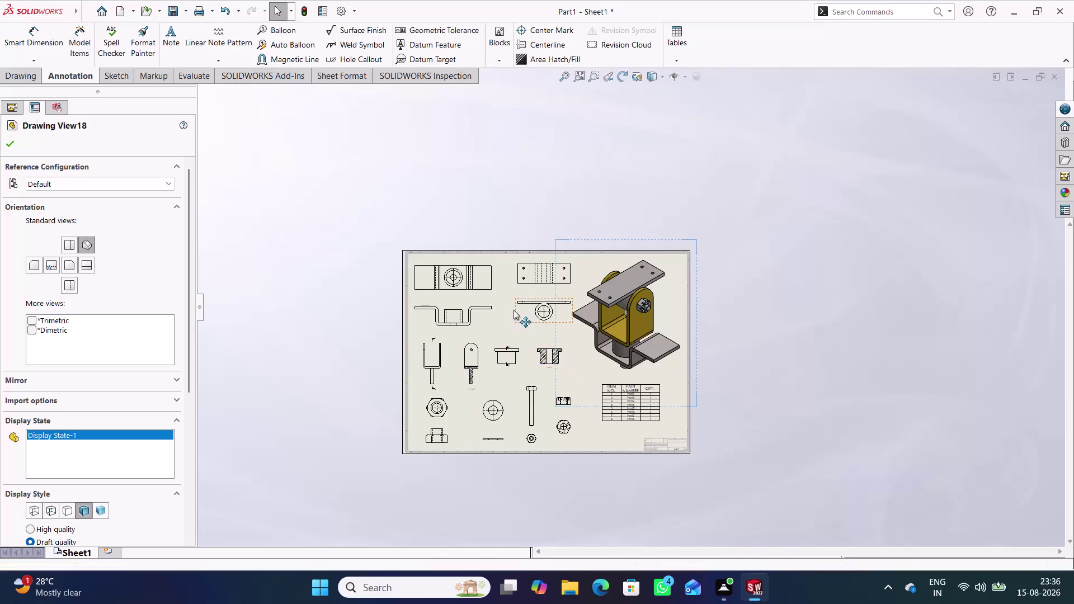
Close the Drawing View18 properties for the isometric view.
scroll(down, 3)
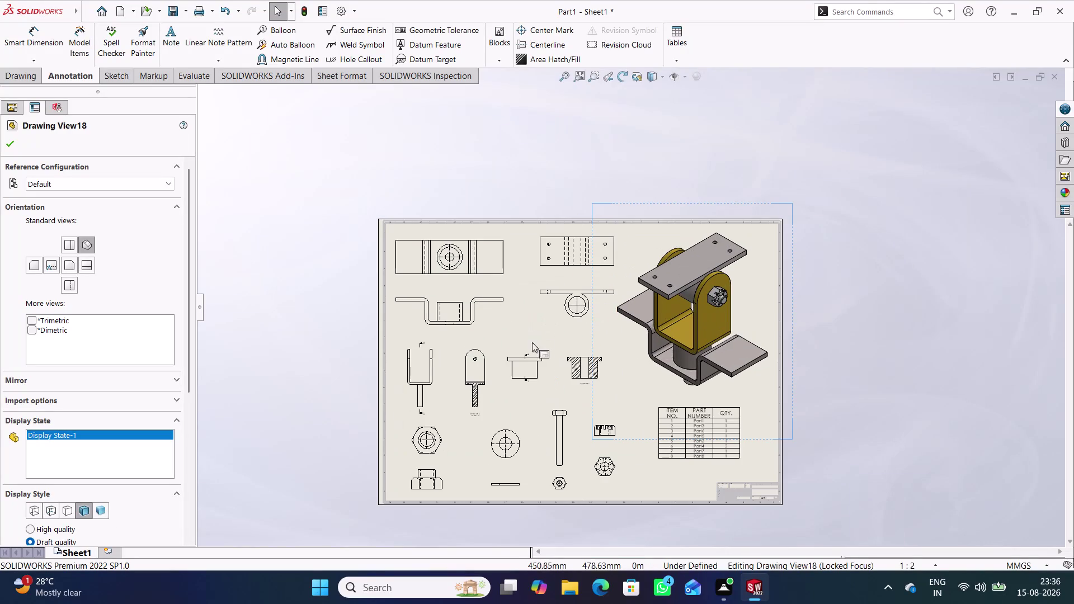
click(527, 328)
scroll(down, 3)
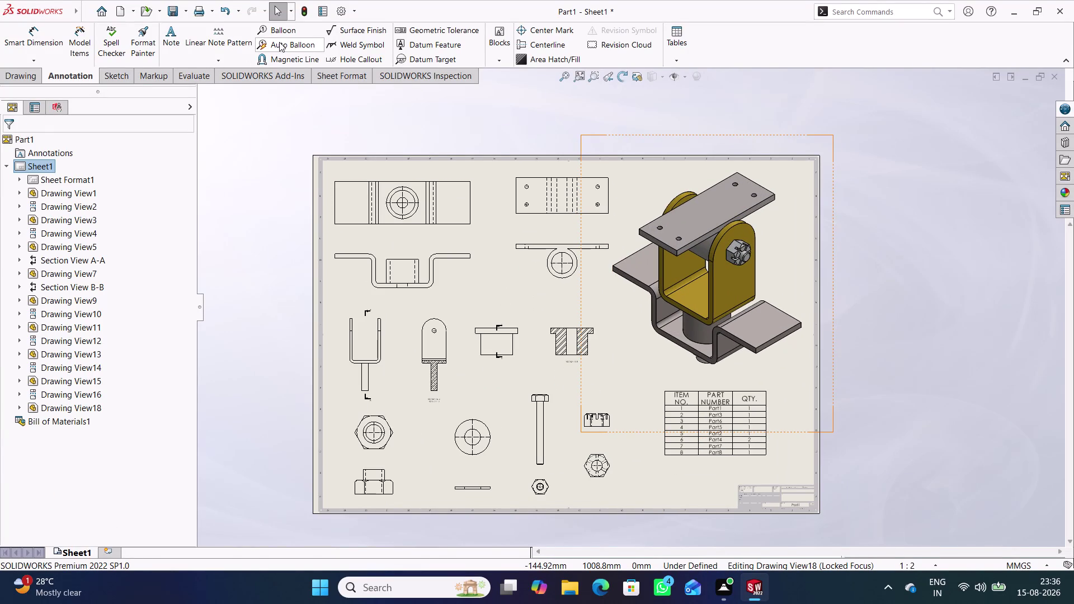
Run Auto Balloon to preview balloons and leaders on every drawing view.
click(294, 43)
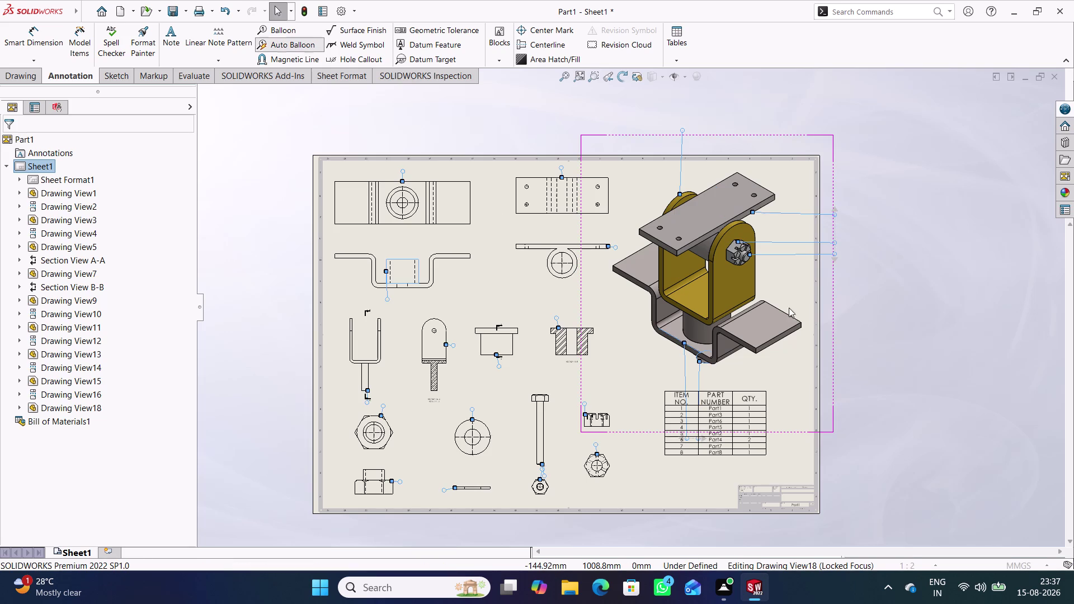
scroll(down, 3)
scroll(down, 3)
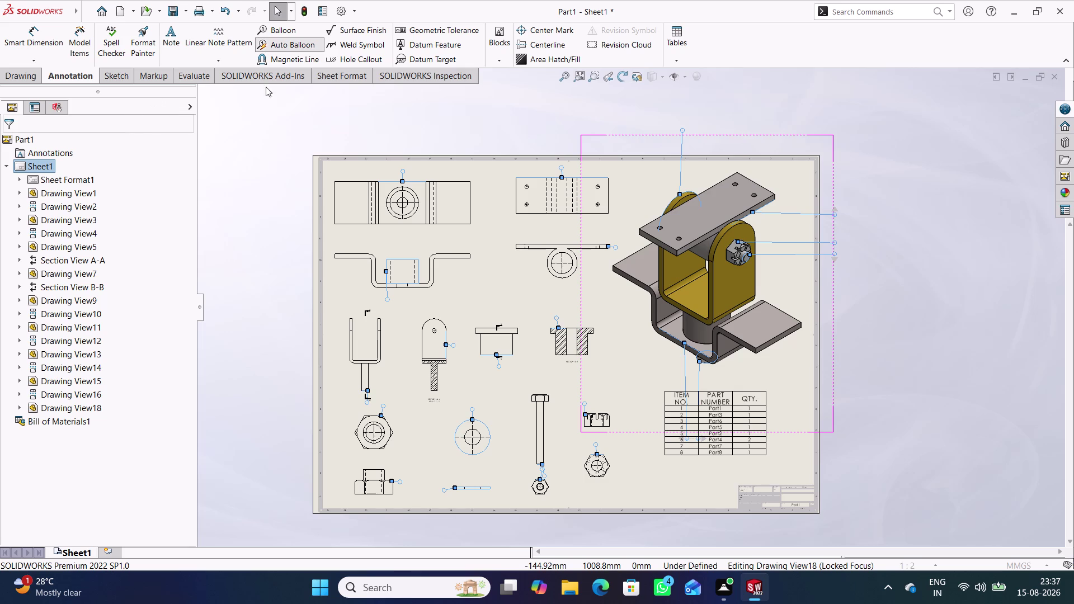
click(550, 109)
click(291, 40)
click(244, 157)
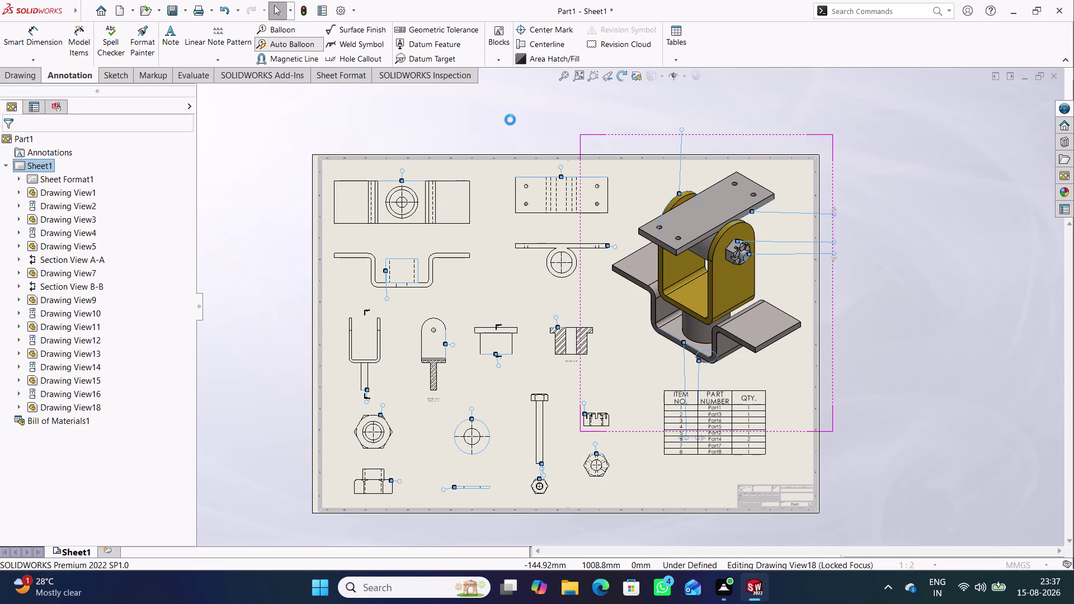
click(464, 133)
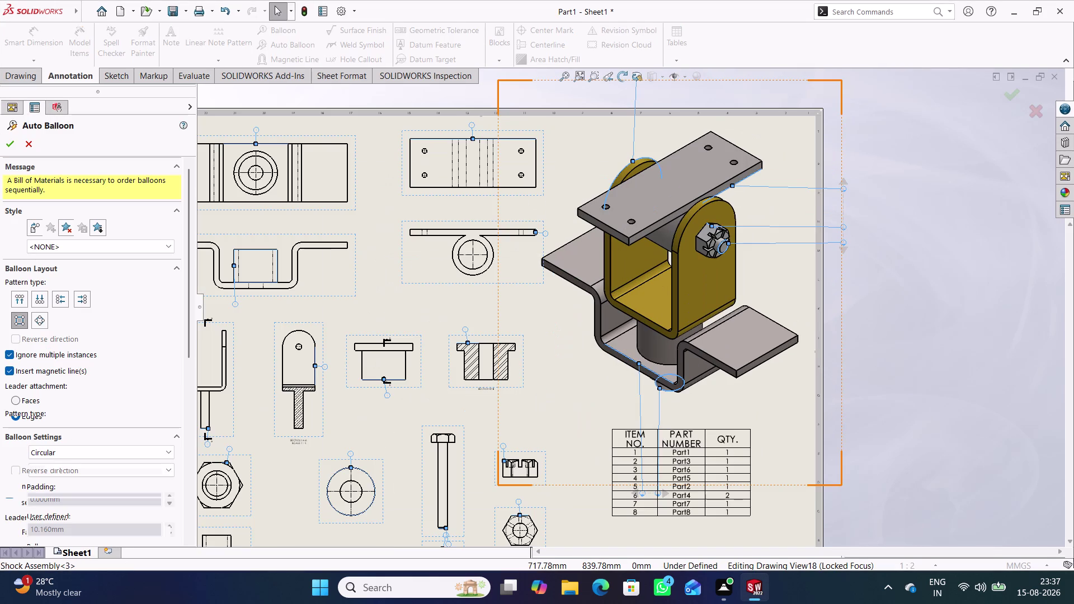
Expand the Auto Balloon Item Numbers options, with start 1 and increment 1.
scroll(up, 3)
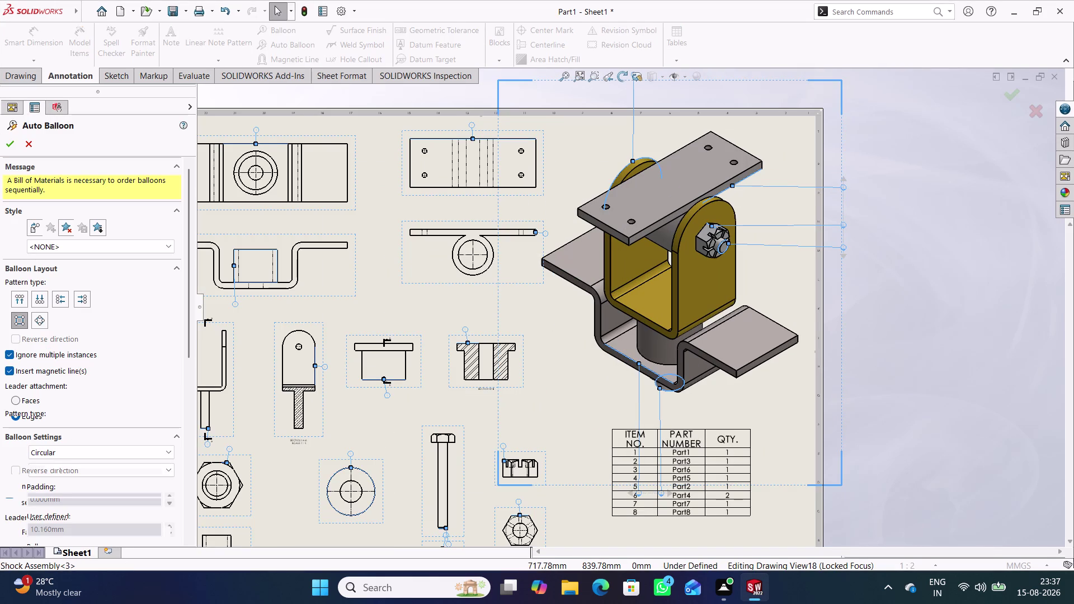
middle_drag(389, 278, 461, 294)
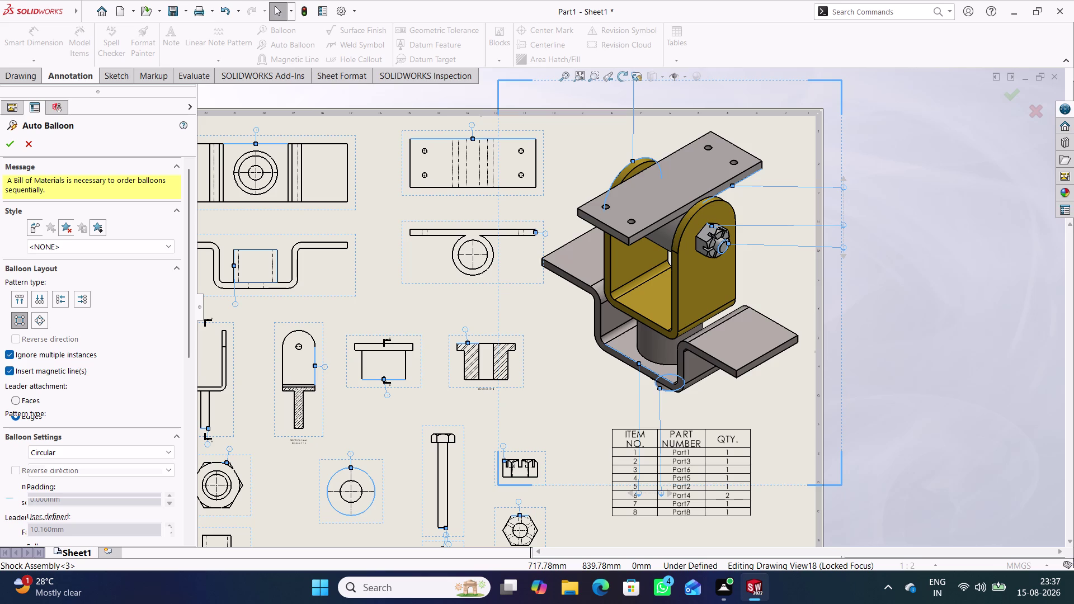
middle_drag(381, 304, 493, 308)
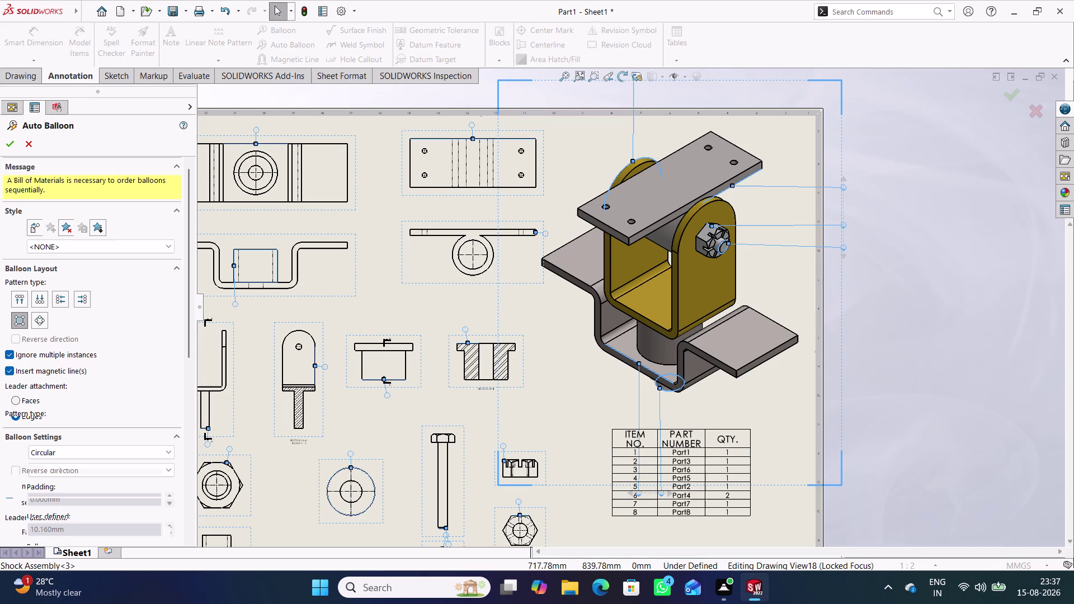
drag(440, 311, 488, 315)
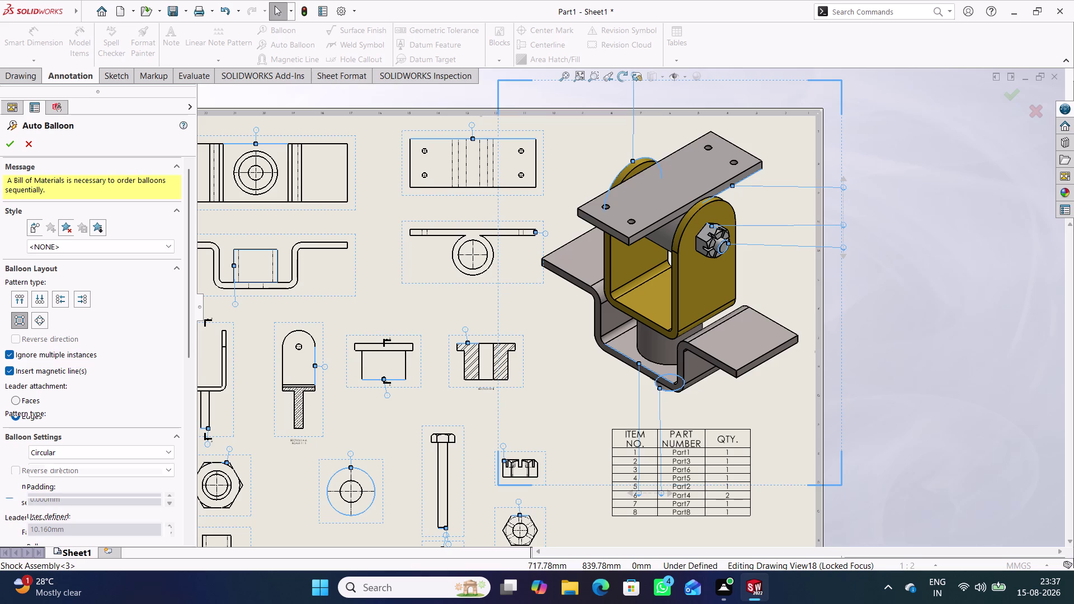
click(27, 142)
double_click(26, 141)
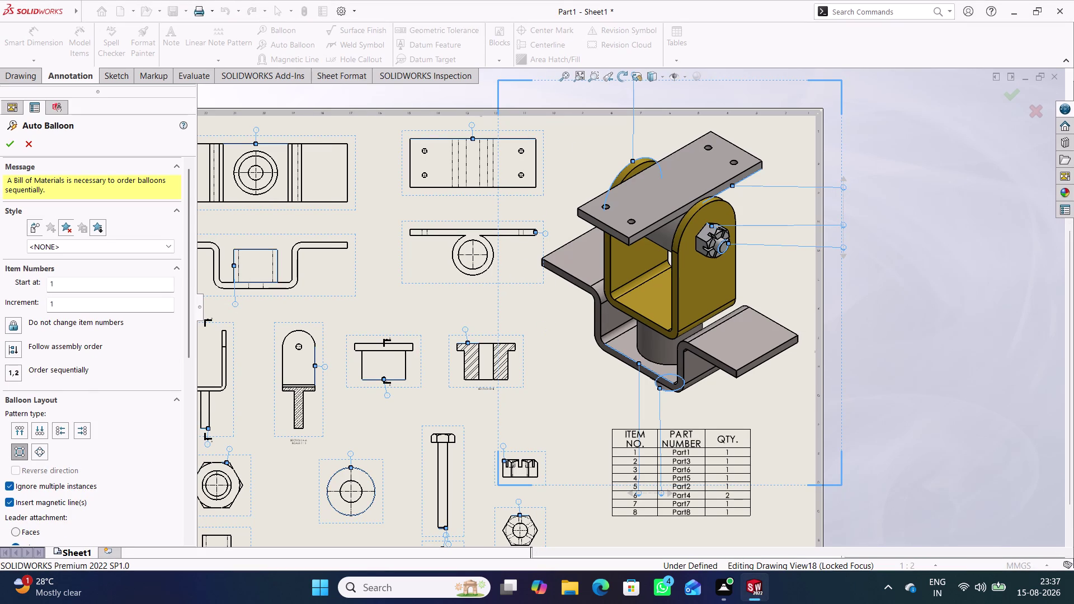
Pan across the sheet, including the left-hand views, to check balloon placement.
middle_drag(549, 334, 600, 328)
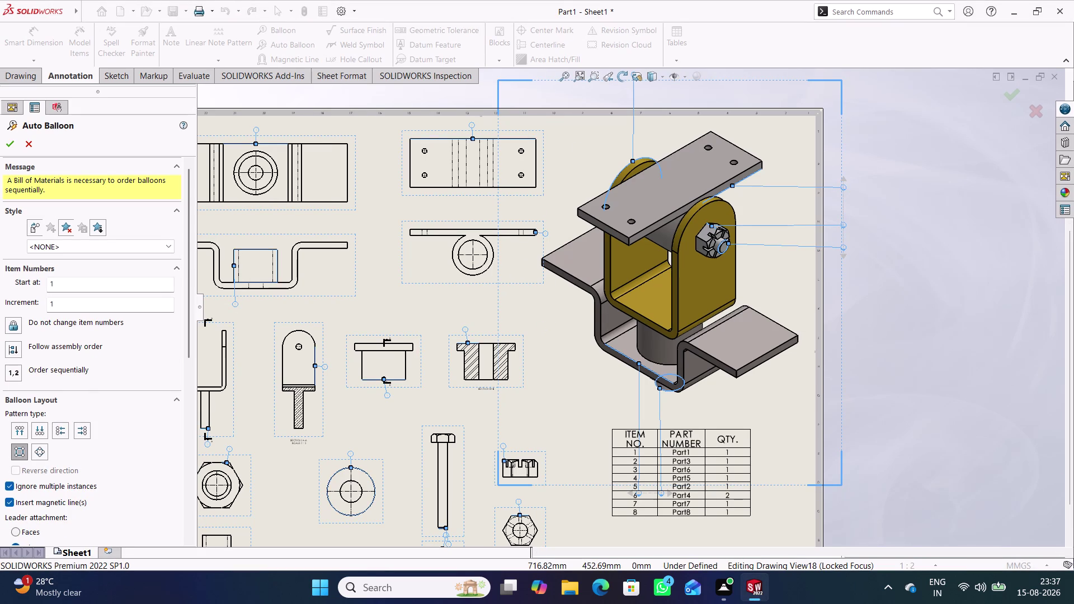
middle_drag(599, 328, 610, 329)
drag(552, 376, 634, 385)
middle_drag(619, 376, 686, 368)
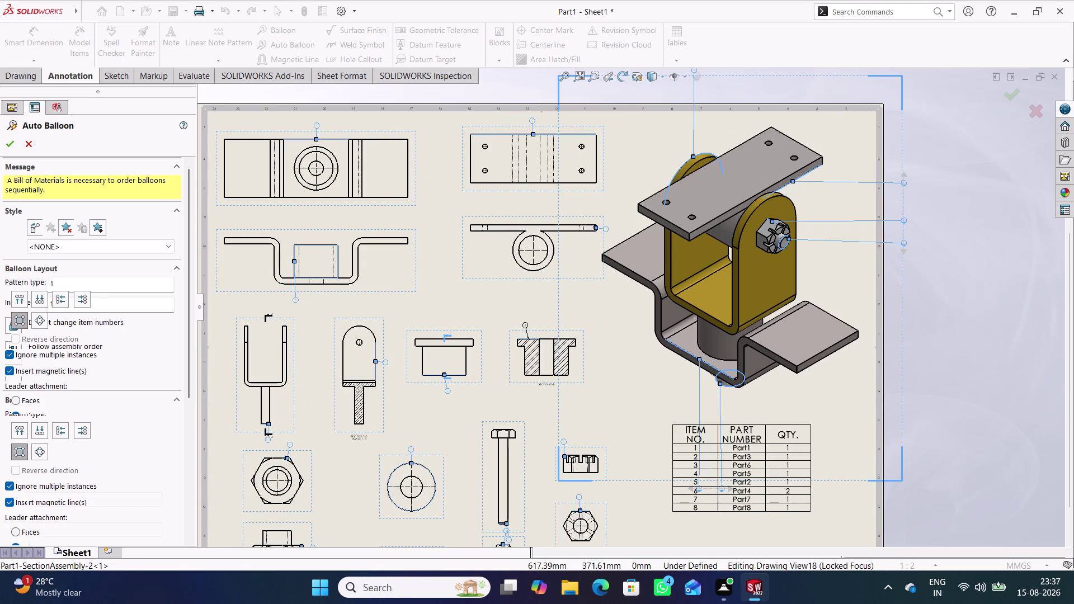
middle_drag(686, 368, 704, 368)
middle_drag(617, 323, 676, 359)
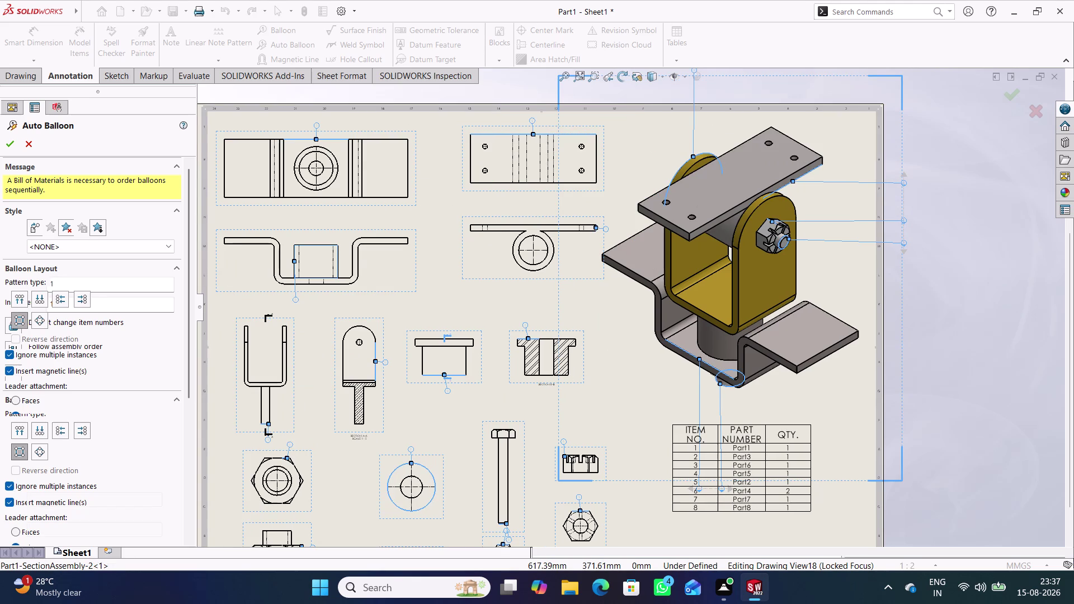
click(26, 142)
click(1039, 111)
middle_drag(740, 119, 758, 121)
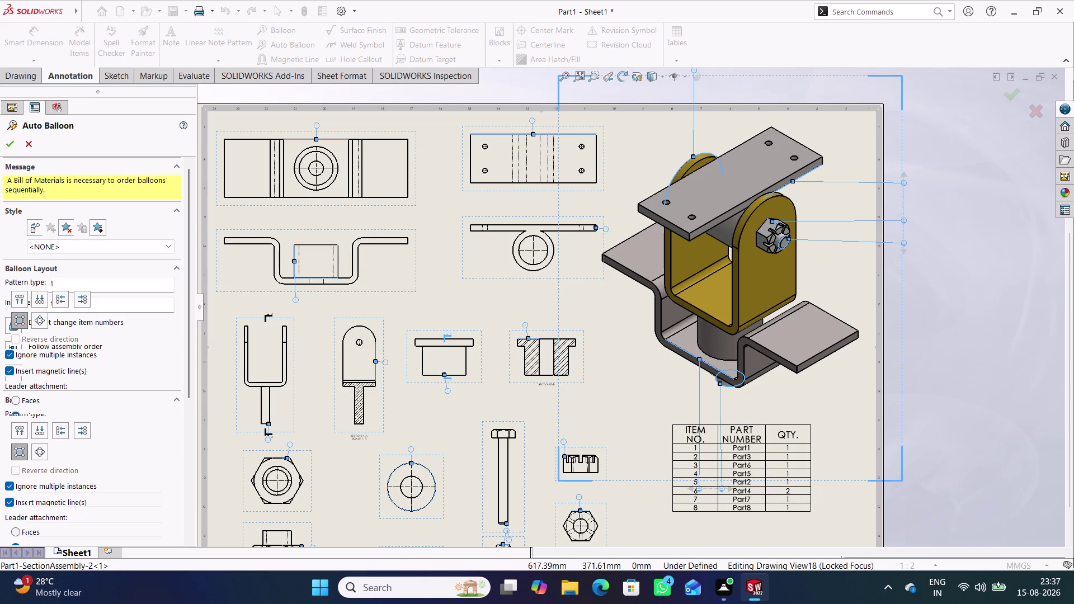
middle_drag(758, 121, 878, 137)
Bring the whole sheet back, close Drawing View18 properties, and start Model Items.
middle_drag(831, 283, 886, 255)
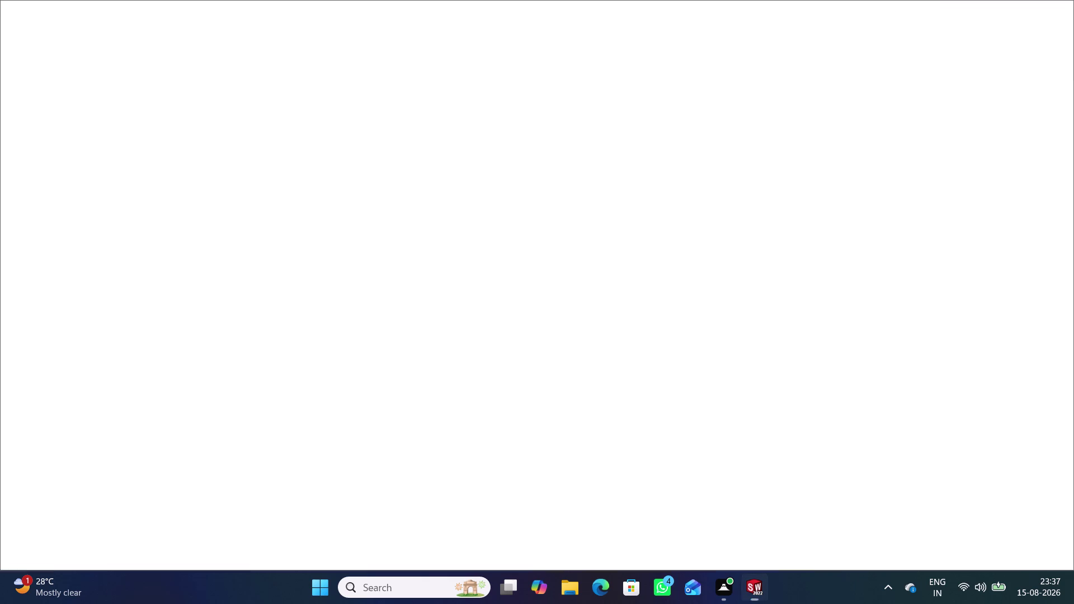
middle_drag(887, 255, 910, 255)
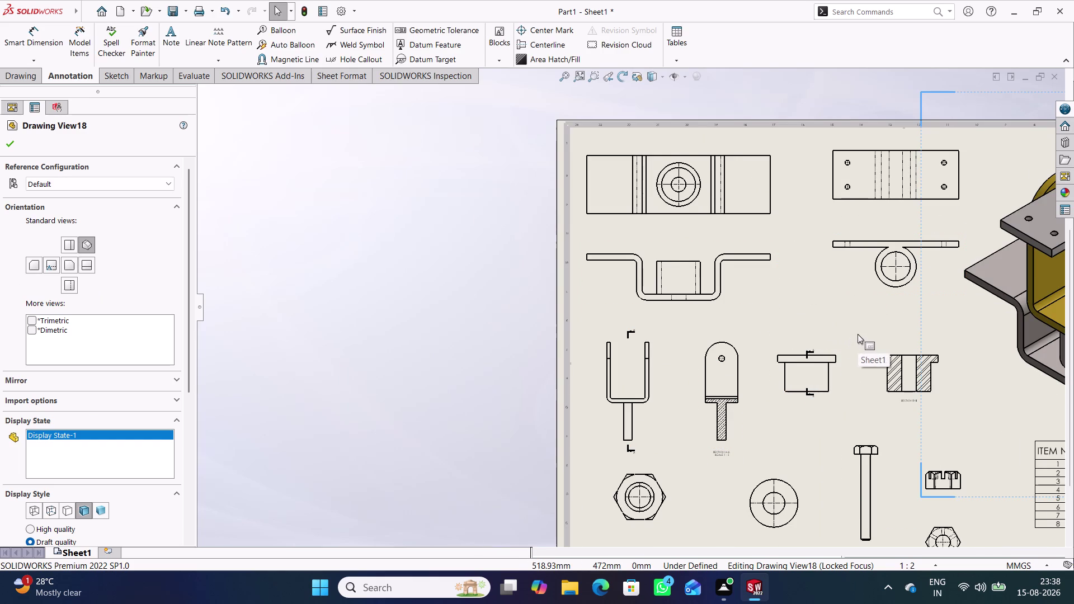
middle_drag(858, 334, 556, 278)
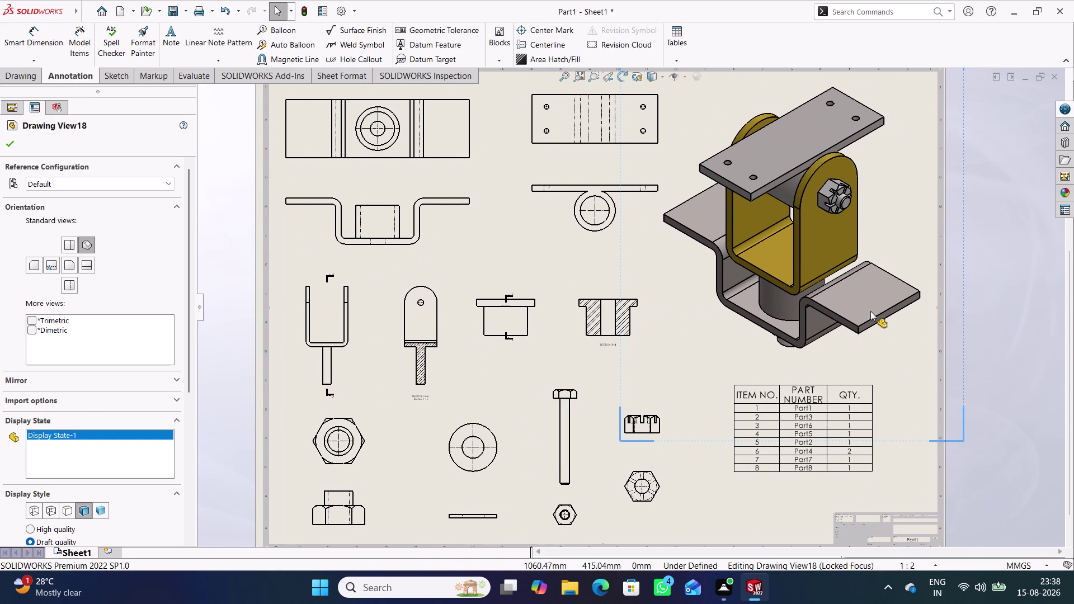
click(8, 140)
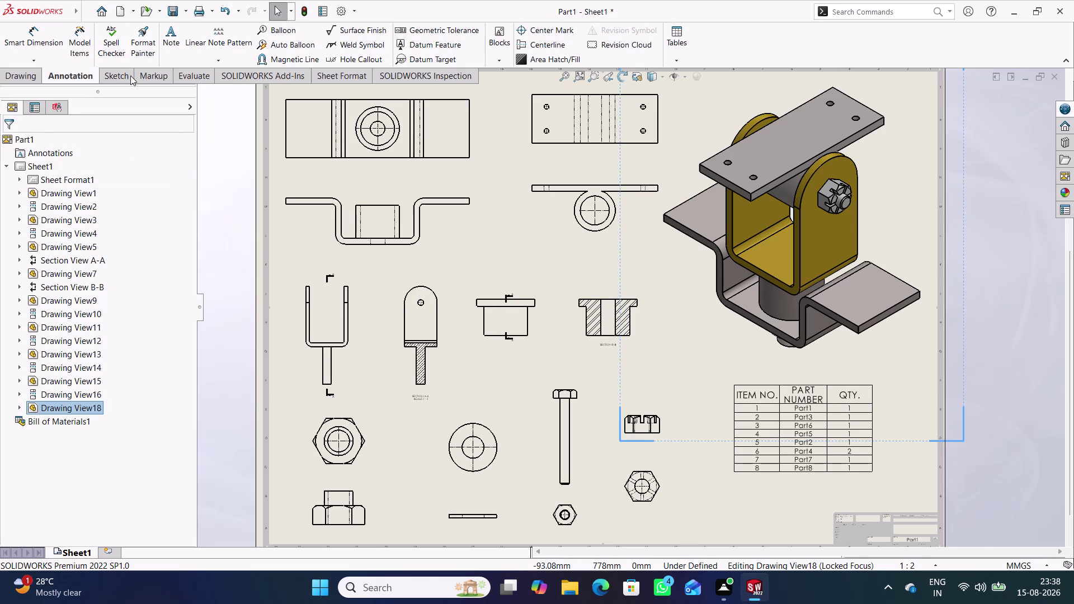
click(78, 48)
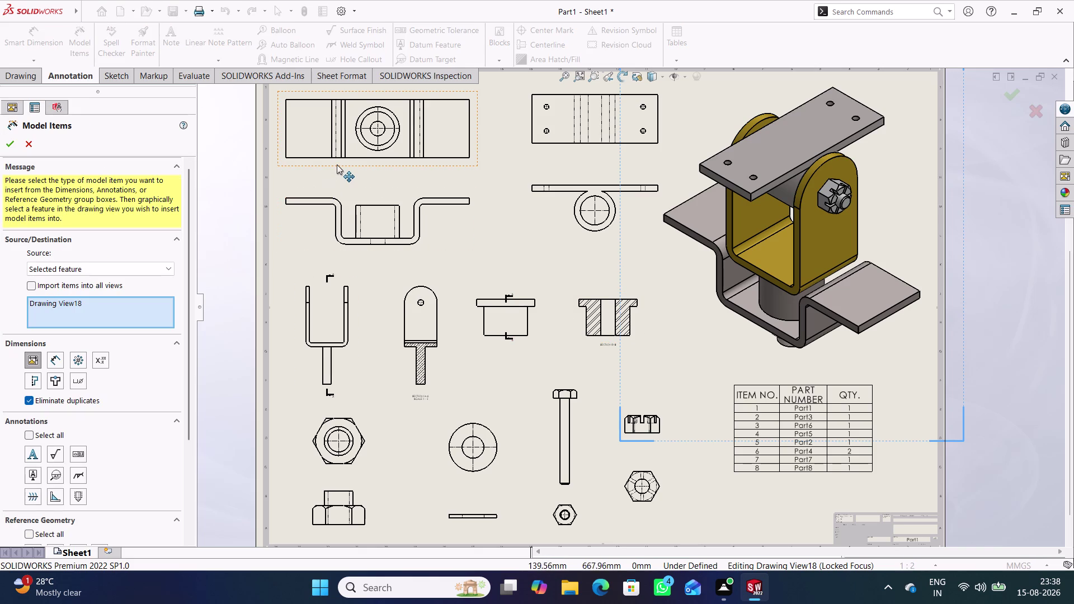
Import model dimensions into the top-left, bent bracket, U-bracket, pin and pin section views.
click(337, 165)
double_click(324, 156)
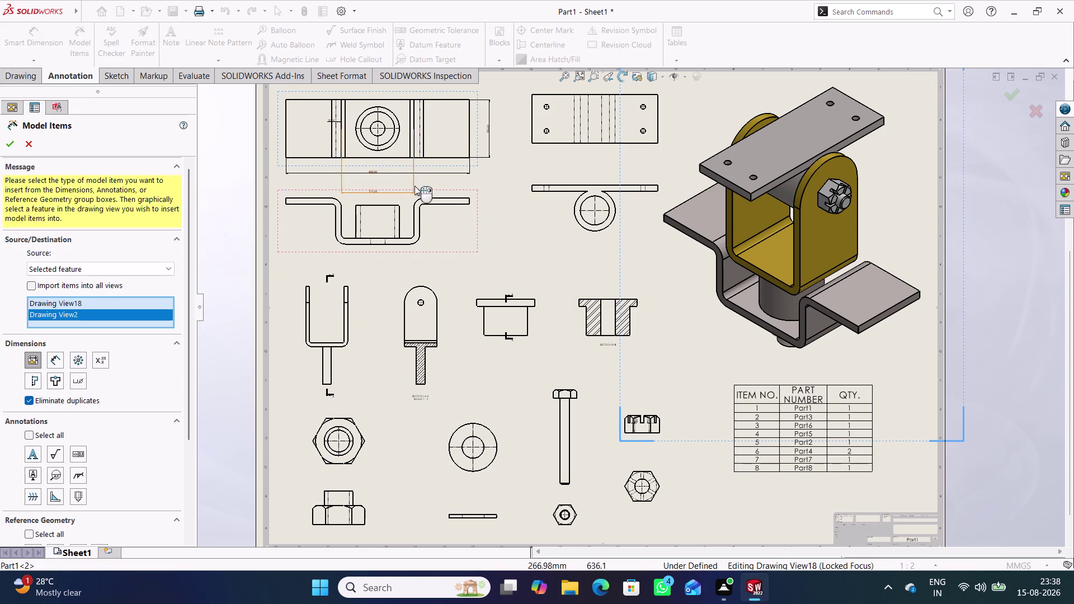
double_click(405, 243)
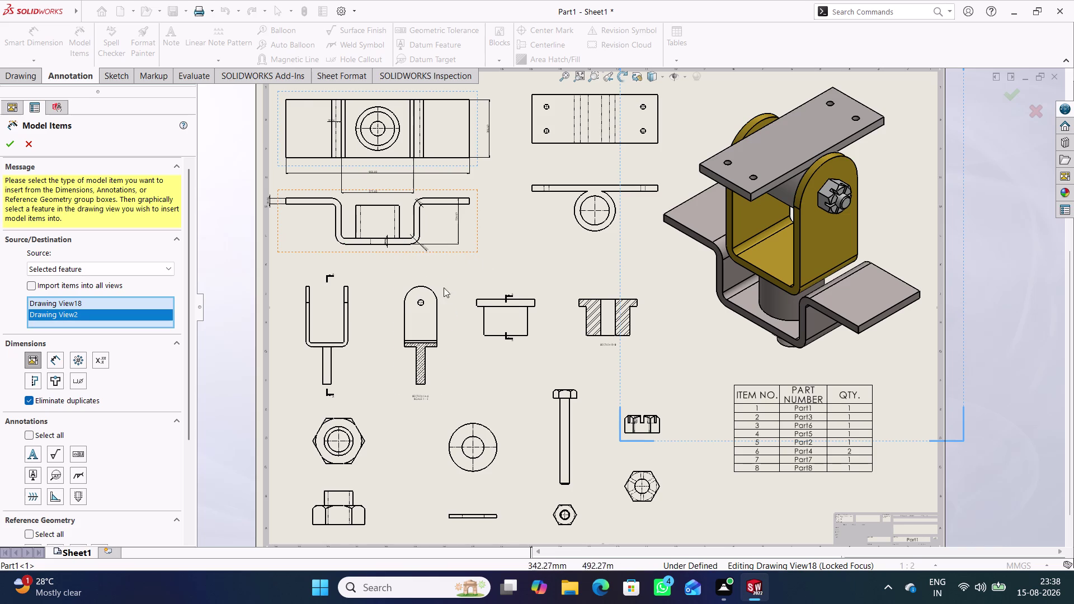
double_click(353, 295)
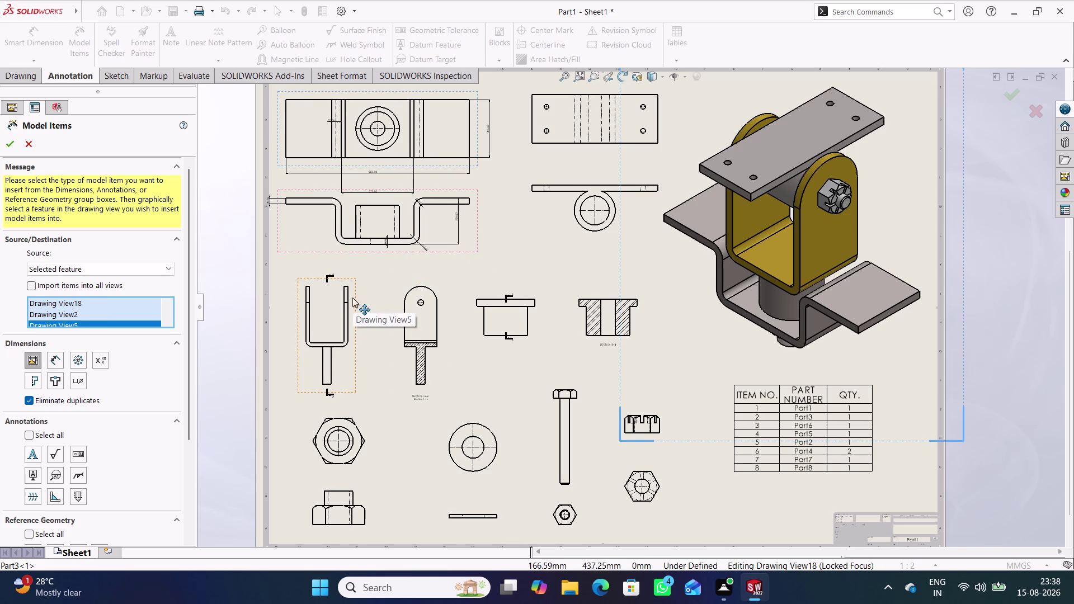
double_click(347, 291)
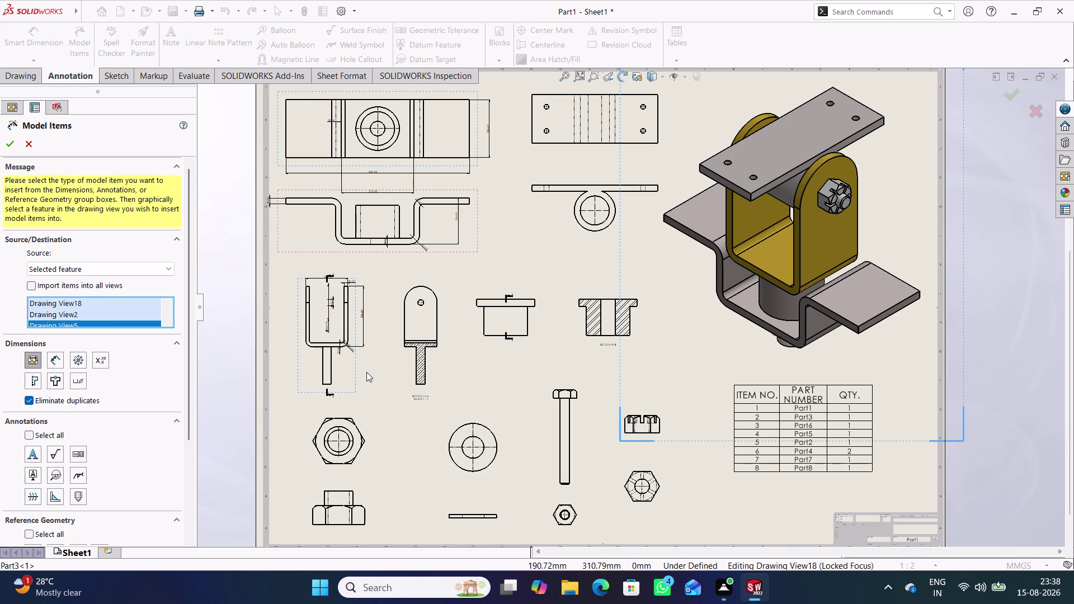
double_click(332, 367)
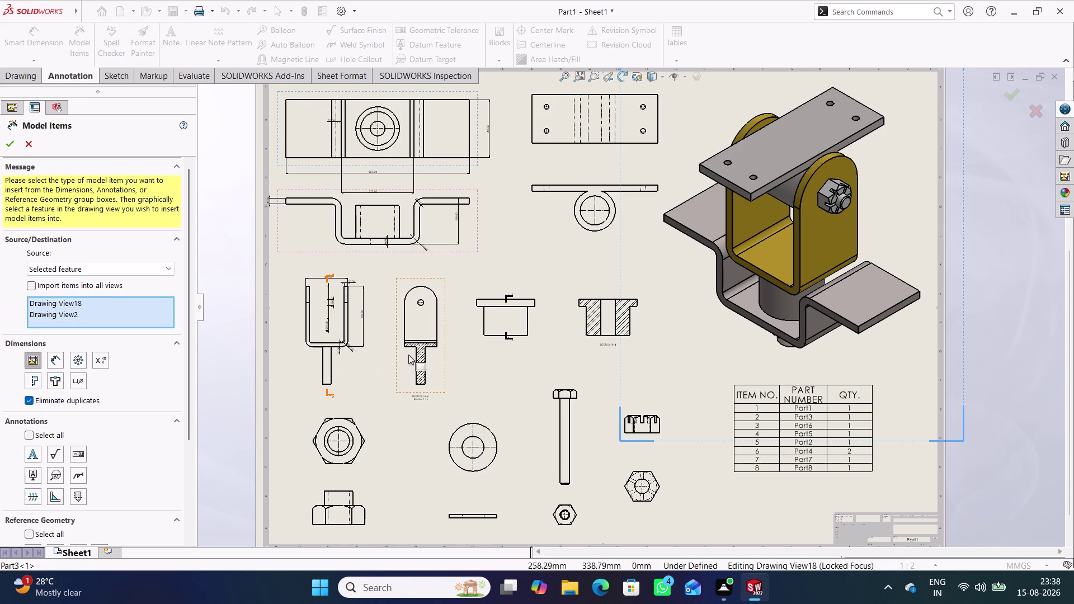
click(415, 354)
double_click(418, 354)
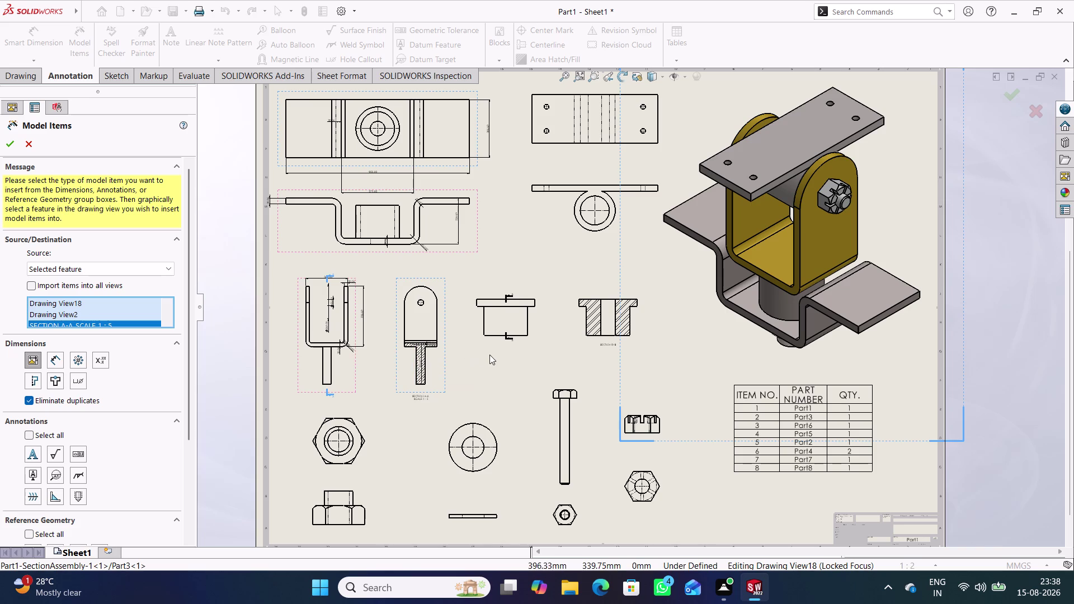
Place section A-A's Ø75.00 dimension under the stem and 355.00 beside it.
scroll(down, 3)
scroll(down, 3)
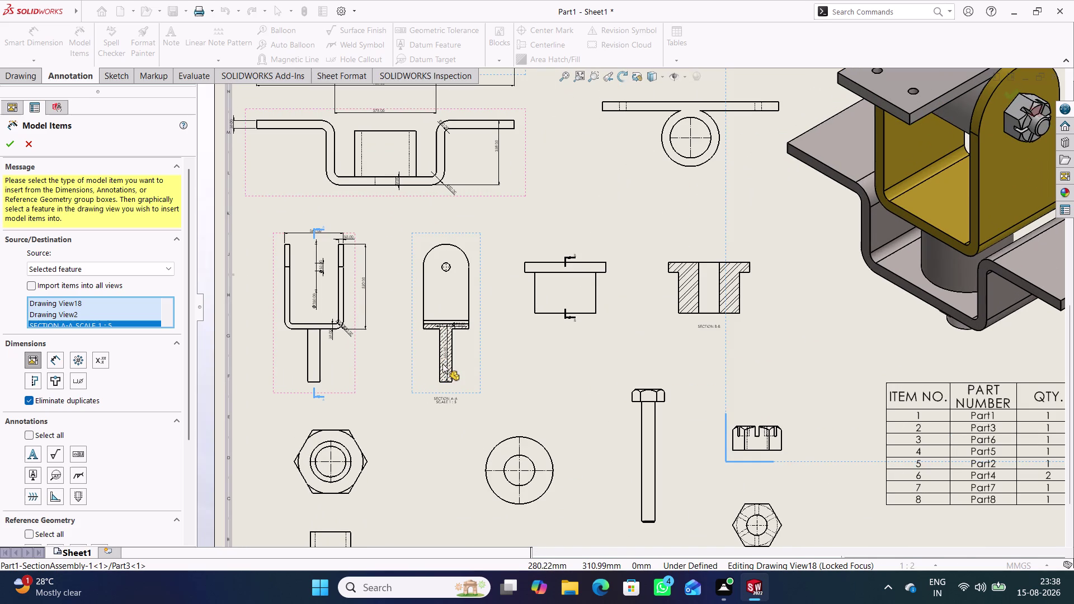
scroll(down, 3)
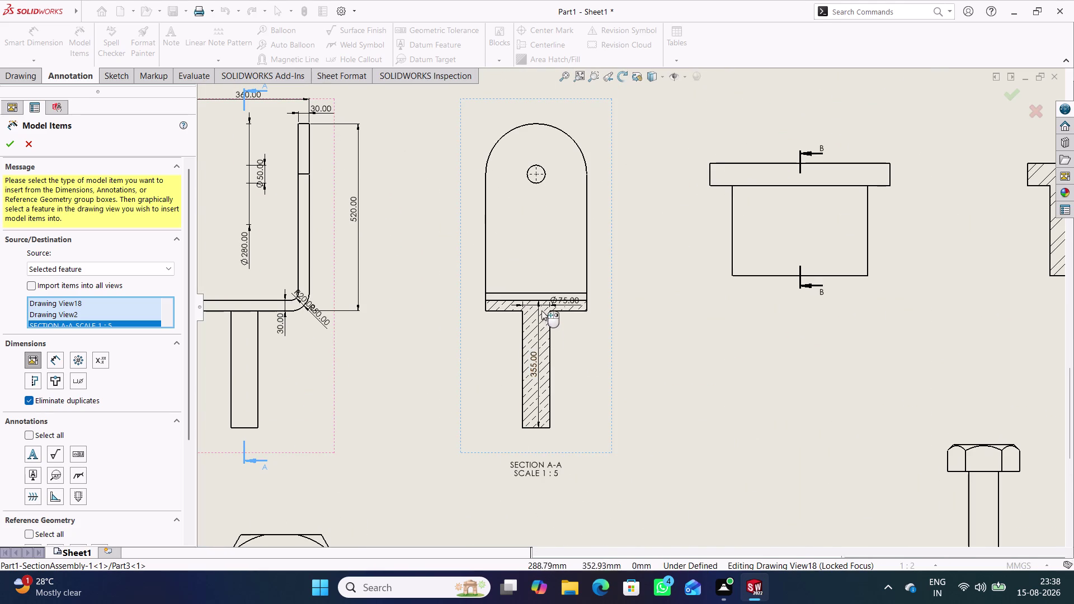
drag(559, 301, 603, 338)
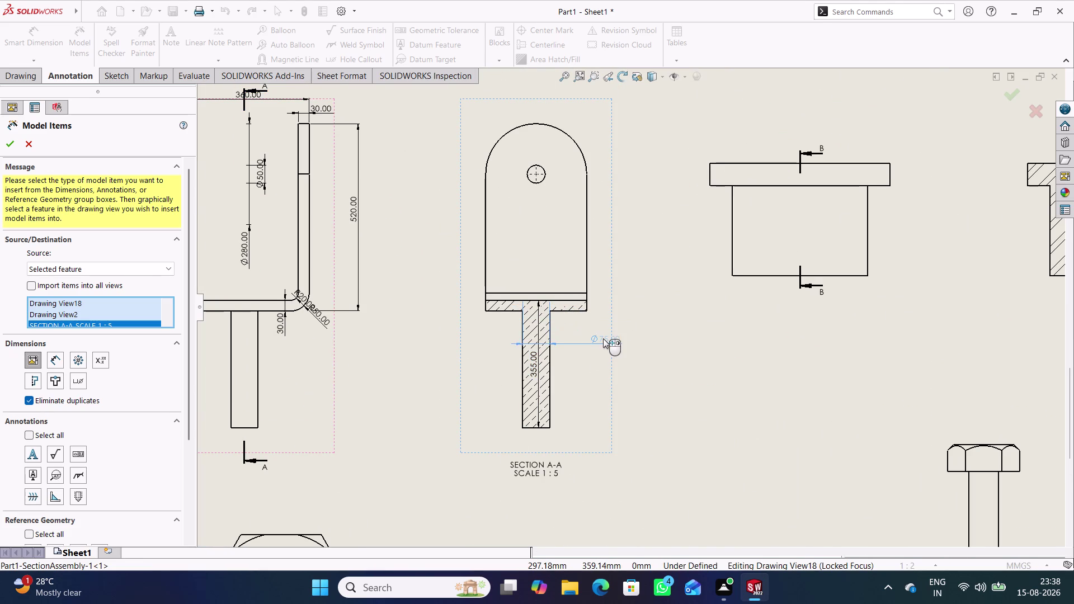
drag(603, 338, 579, 437)
drag(530, 362, 576, 358)
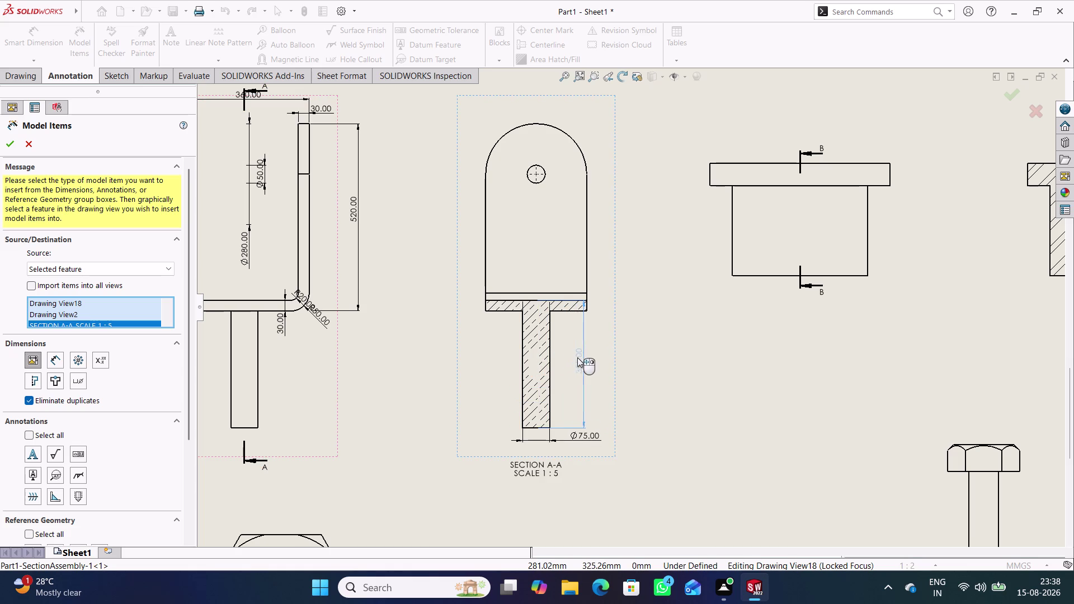
drag(576, 358, 591, 353)
Add dimensions to the flanged bushing view and reposition its 120.00 height.
scroll(up, 3)
scroll(up, 3)
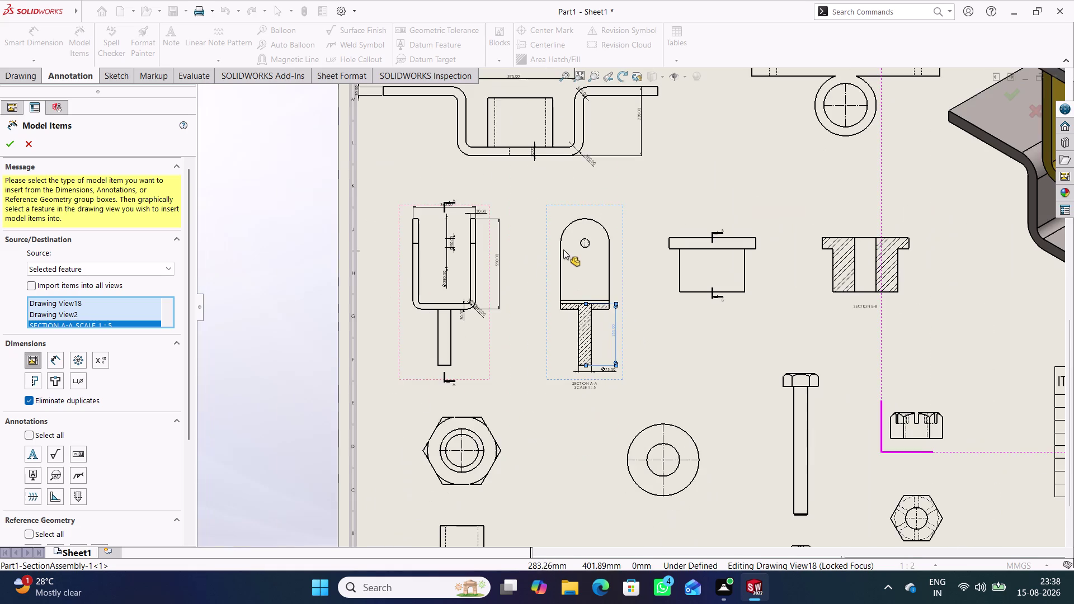
scroll(down, 3)
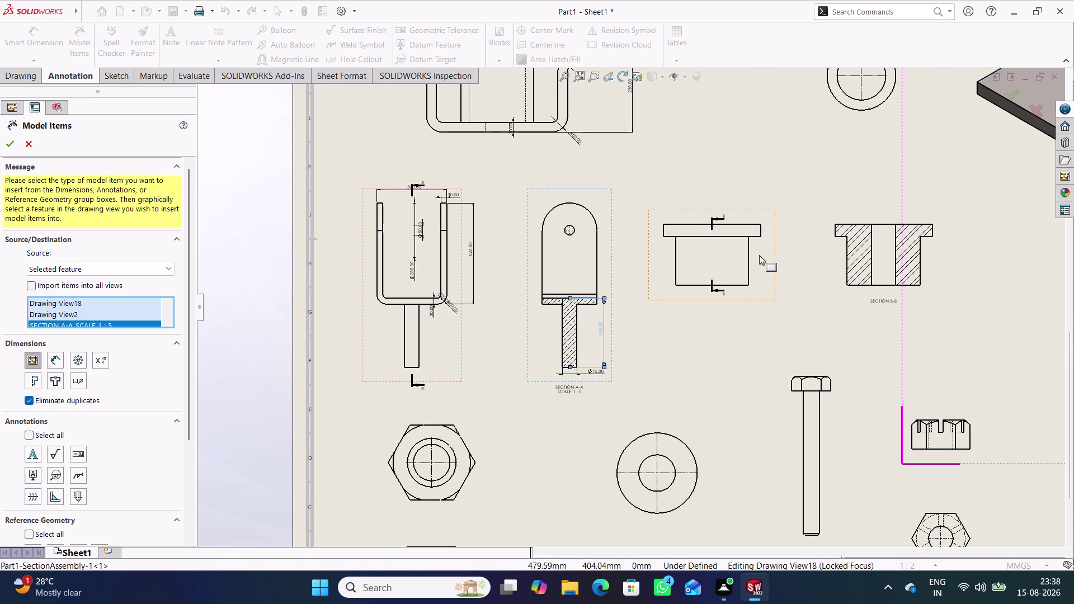
double_click(747, 258)
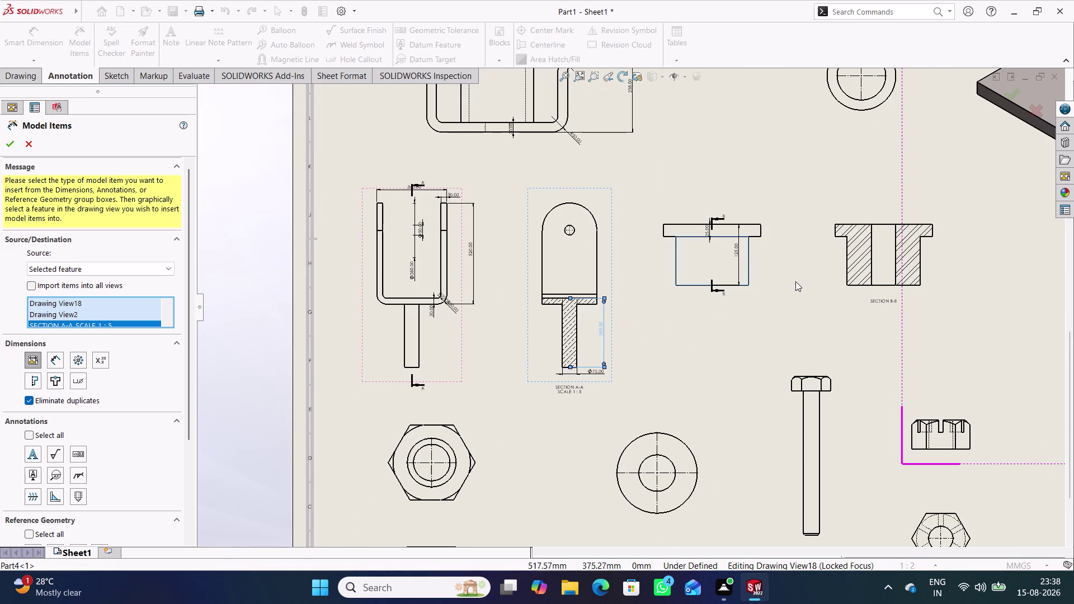
drag(737, 250, 784, 252)
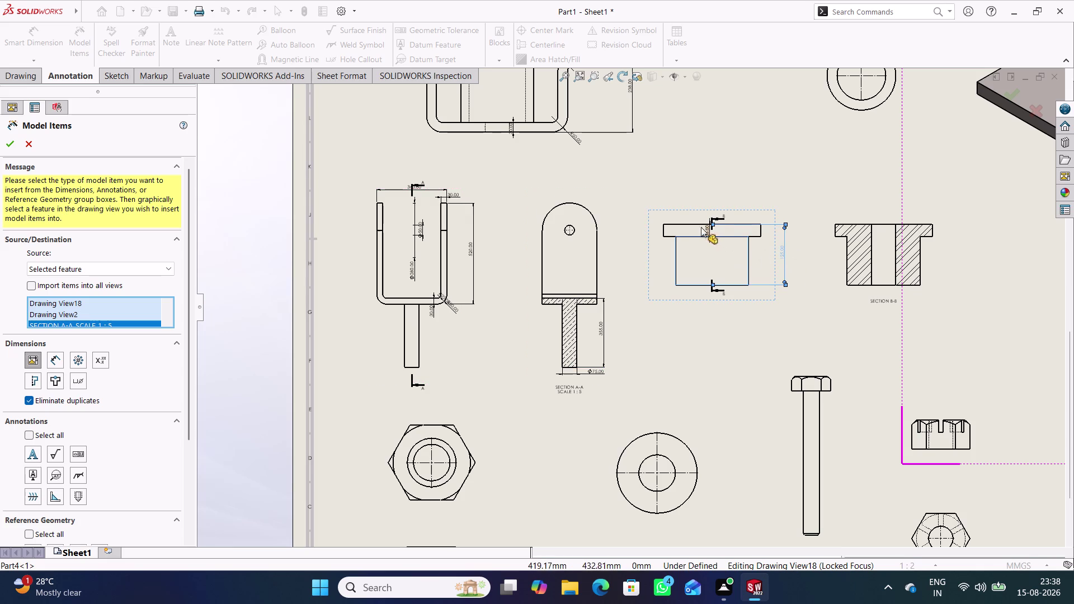
drag(706, 229, 648, 231)
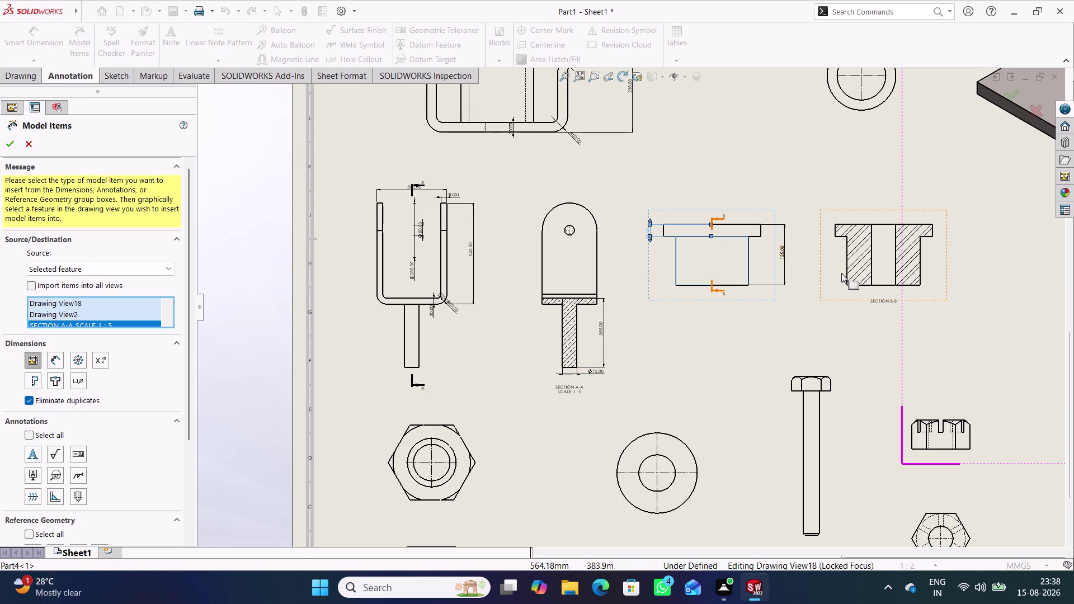
Import dimensions into section B-B, the round-hole view and the top plate views.
double_click(848, 266)
scroll(down, 3)
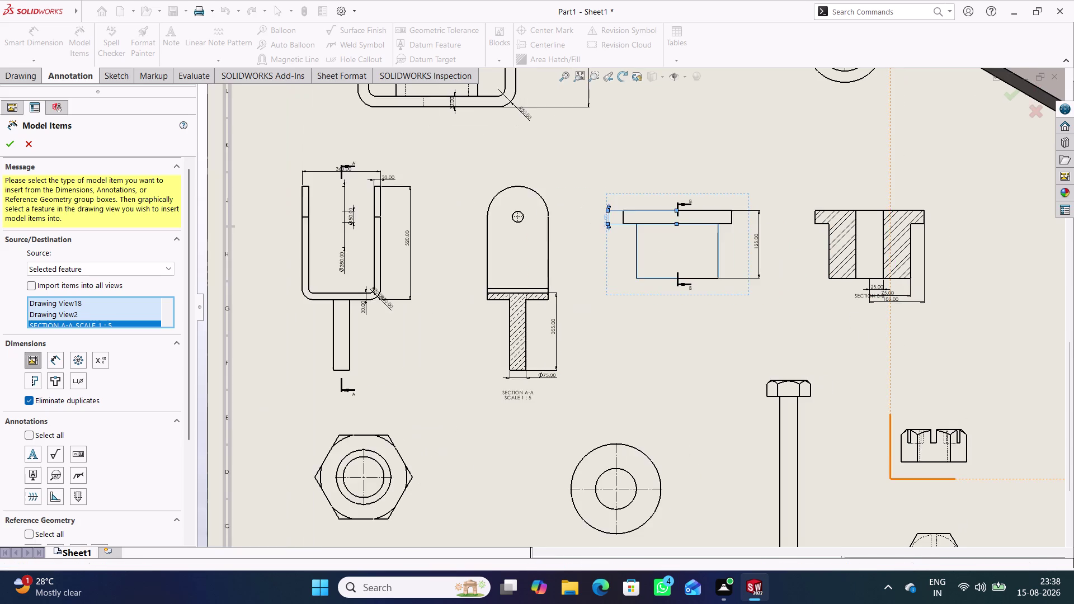
scroll(down, 3)
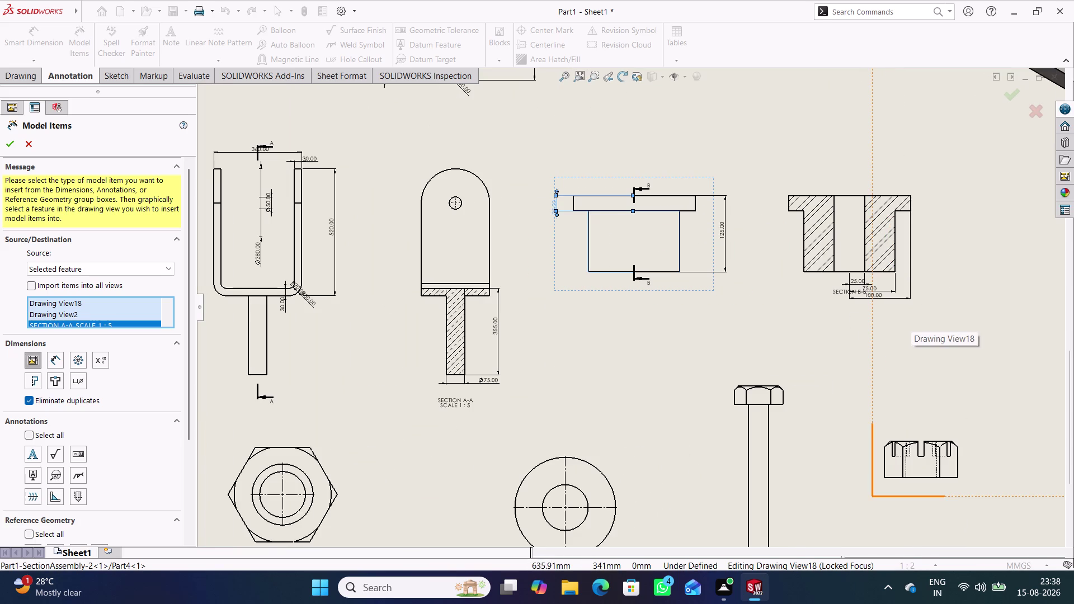
scroll(up, 3)
scroll(up, 3)
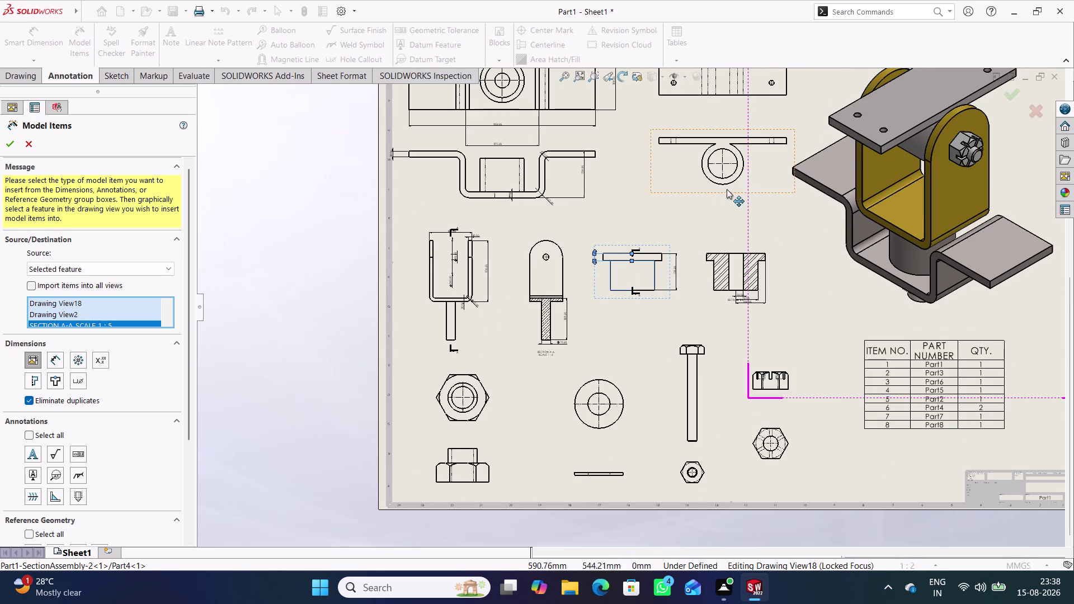
double_click(727, 184)
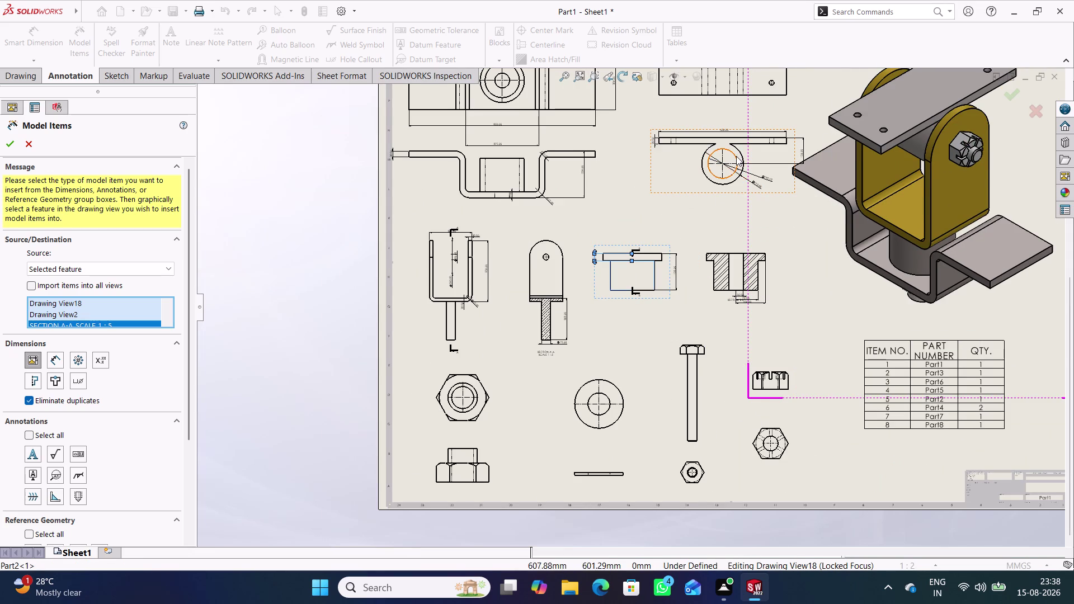
scroll(up, 3)
double_click(686, 131)
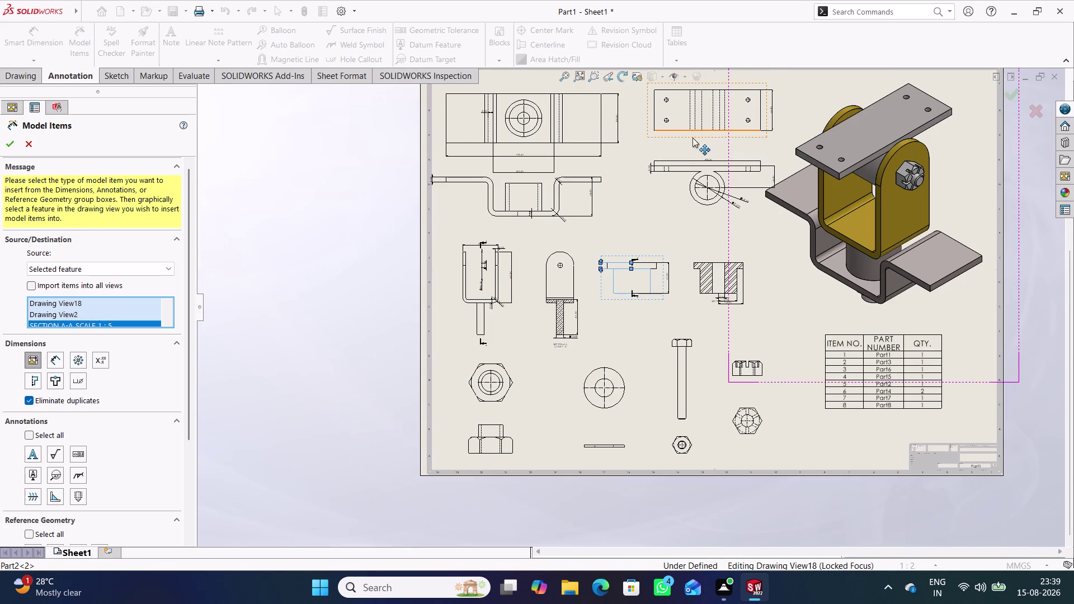
double_click(750, 122)
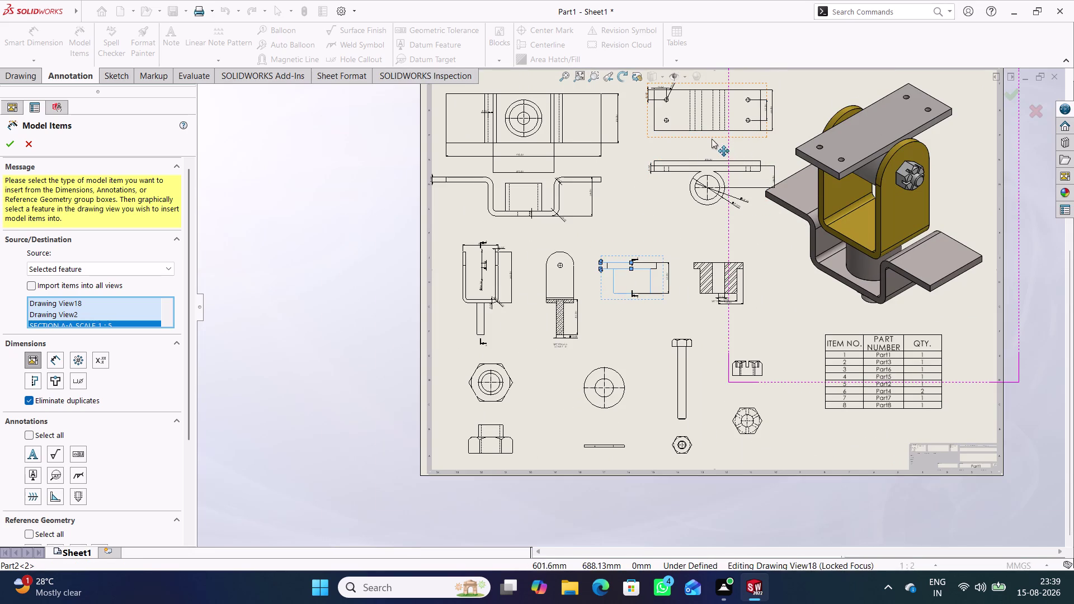
double_click(508, 393)
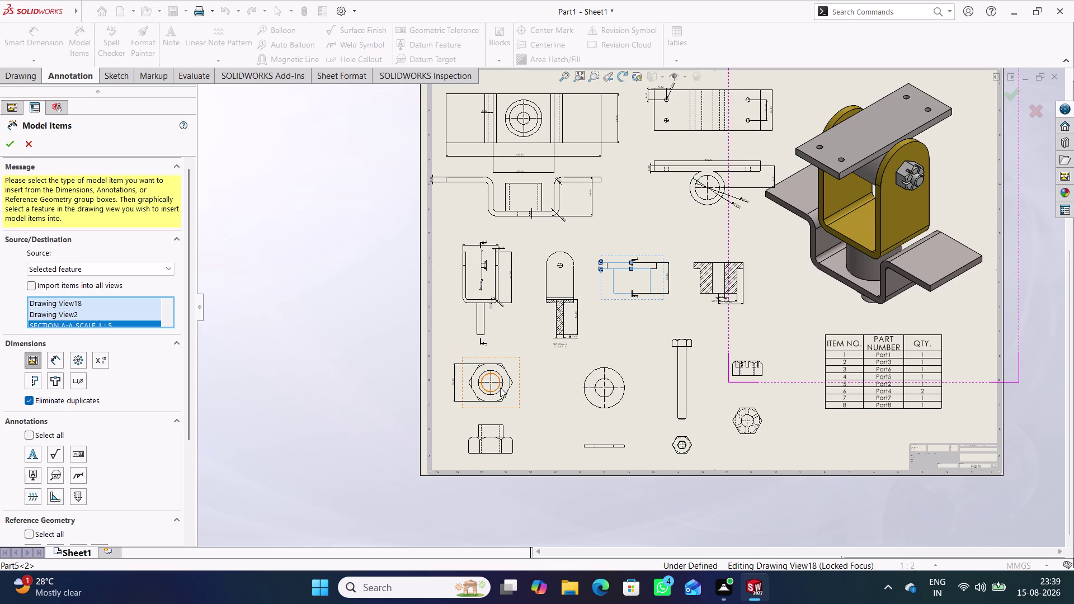
Add dimensions to the hex nut front and side views, positioning the heights.
double_click(500, 387)
double_click(495, 387)
scroll(down, 3)
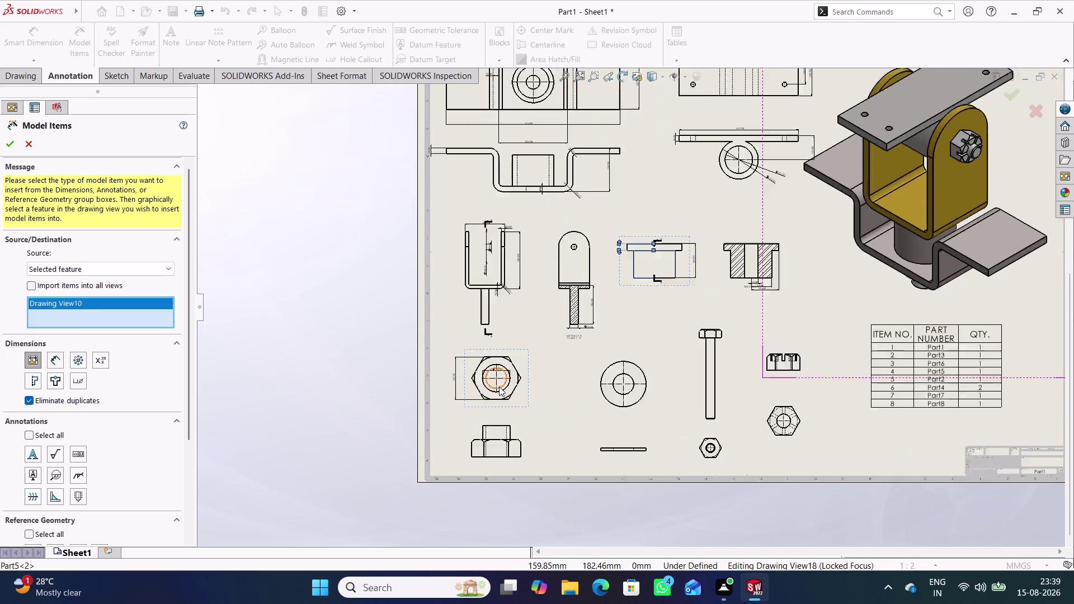
scroll(down, 3)
click(527, 435)
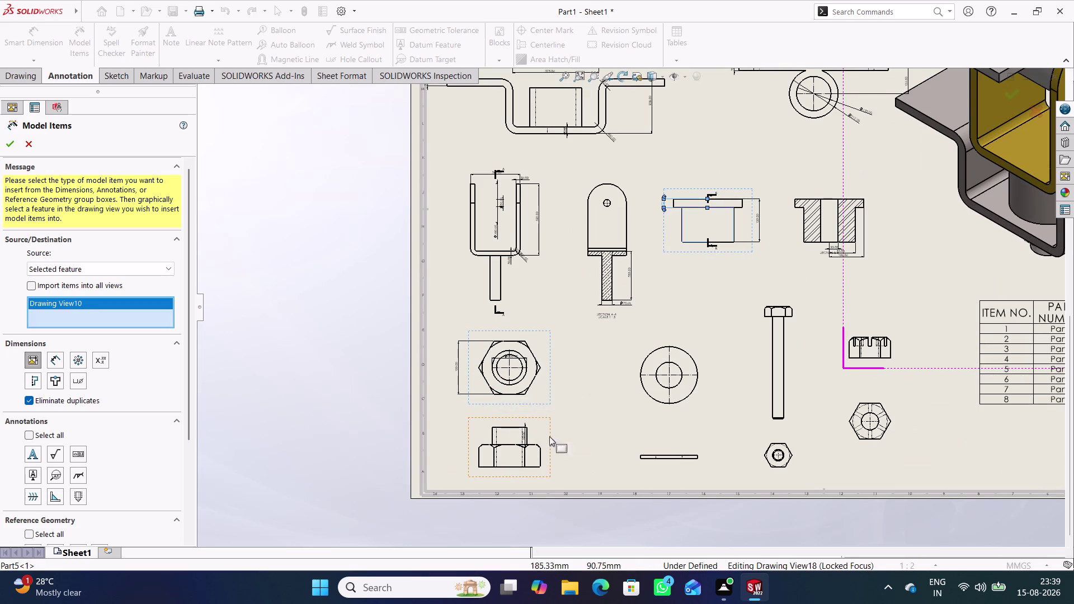
double_click(542, 454)
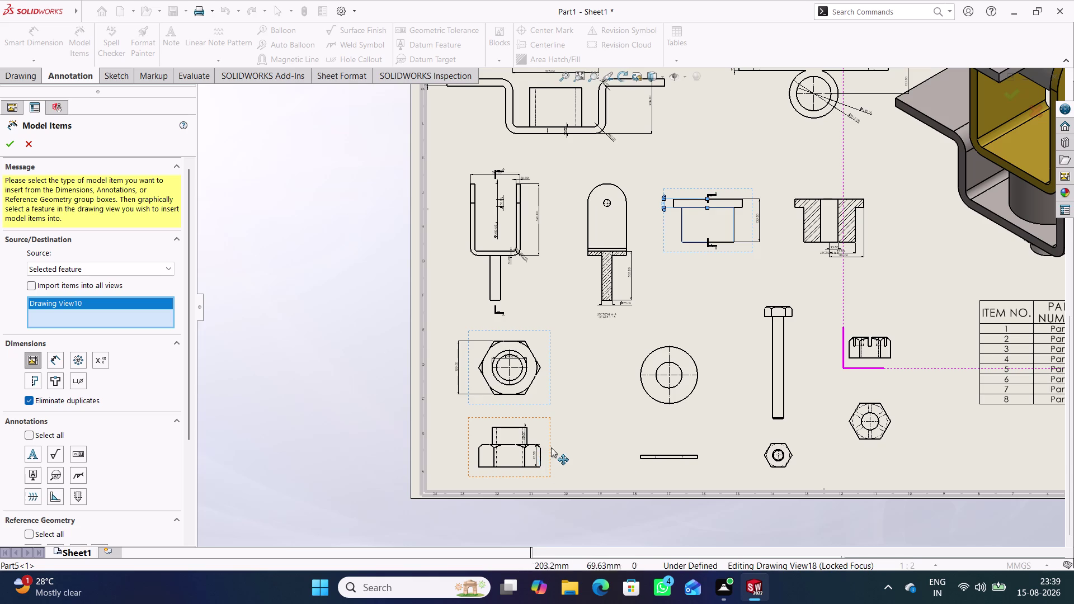
scroll(down, 3)
drag(552, 410, 594, 409)
drag(526, 362, 554, 358)
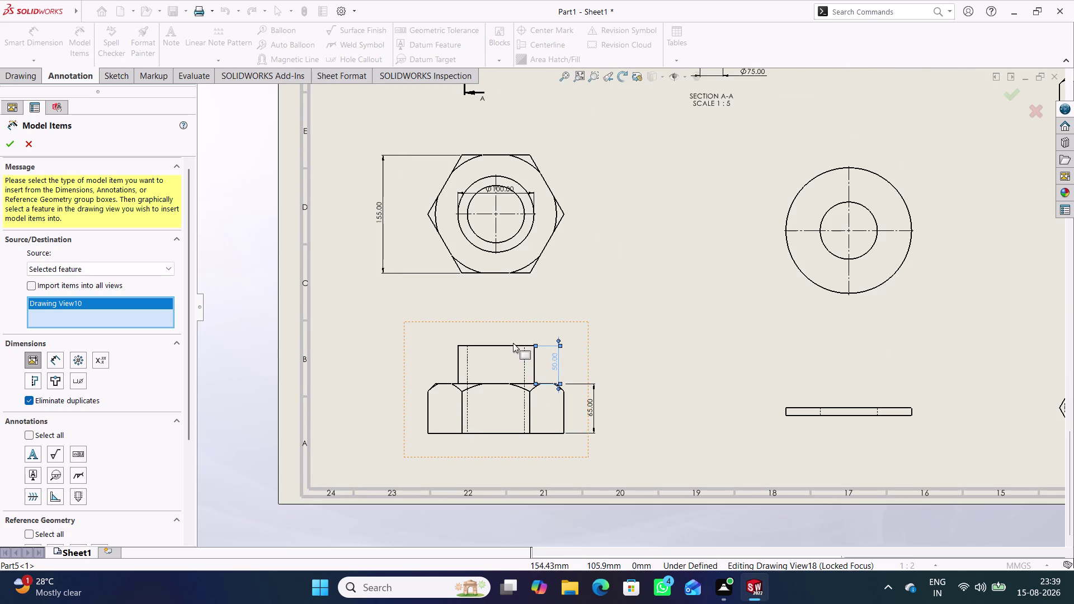
Add remaining nut side and front view dimensions, placing 10.00 beside the nut.
click(512, 343)
double_click(509, 347)
double_click(512, 397)
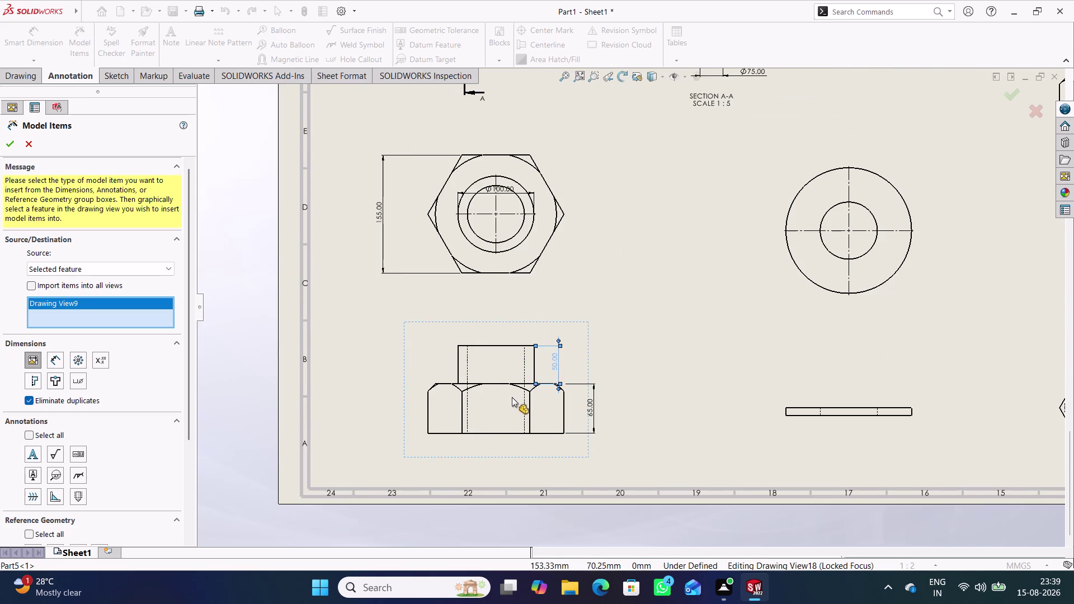
click(531, 396)
double_click(512, 273)
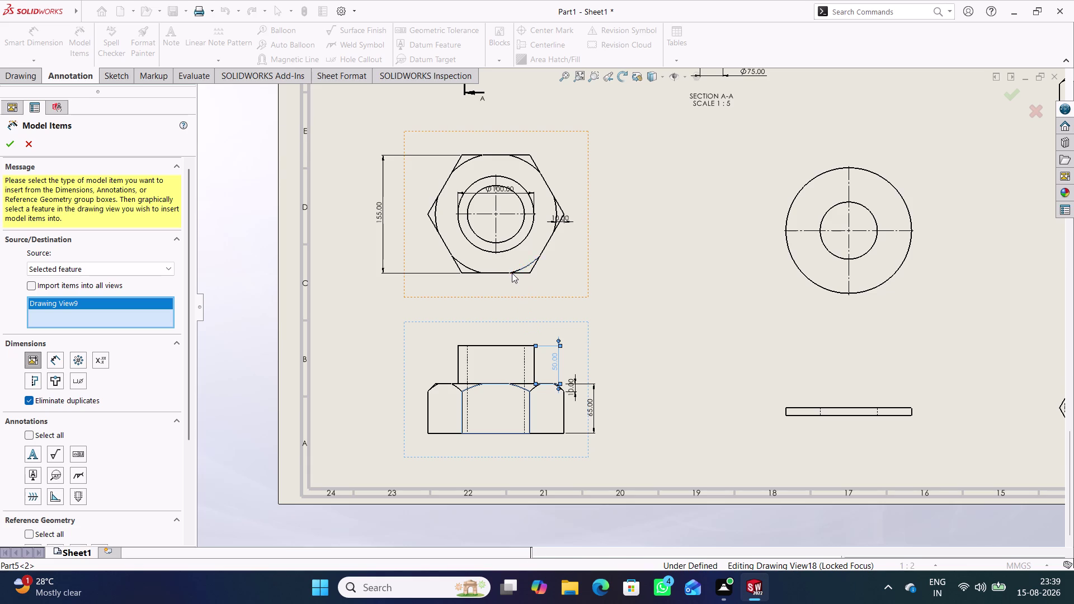
drag(560, 218, 590, 217)
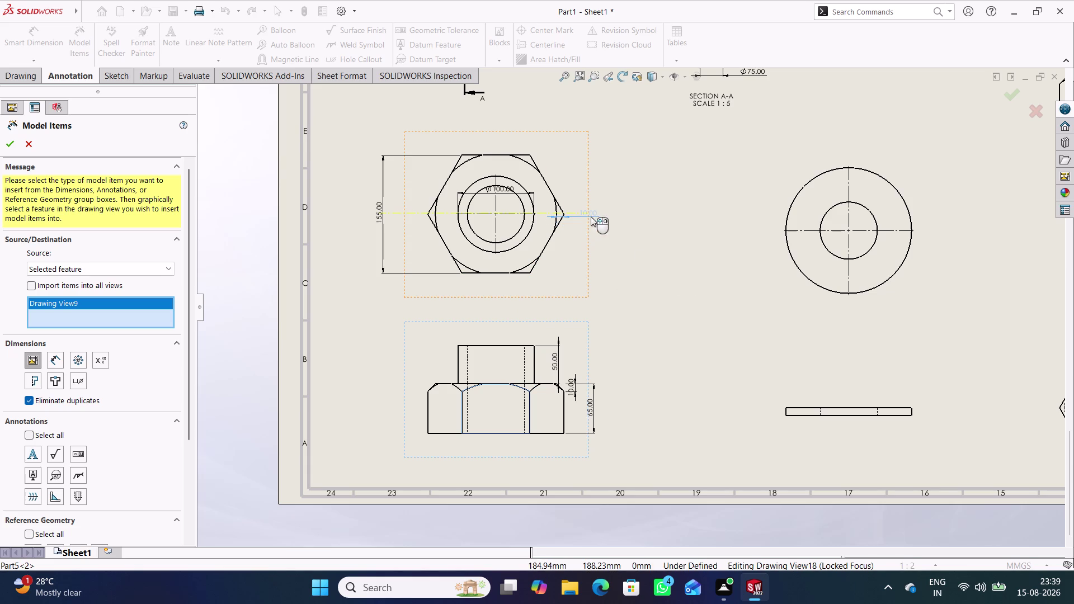
drag(591, 217, 593, 216)
Import diameter dimensions into the washer, washer edge and small hex nut views.
double_click(807, 280)
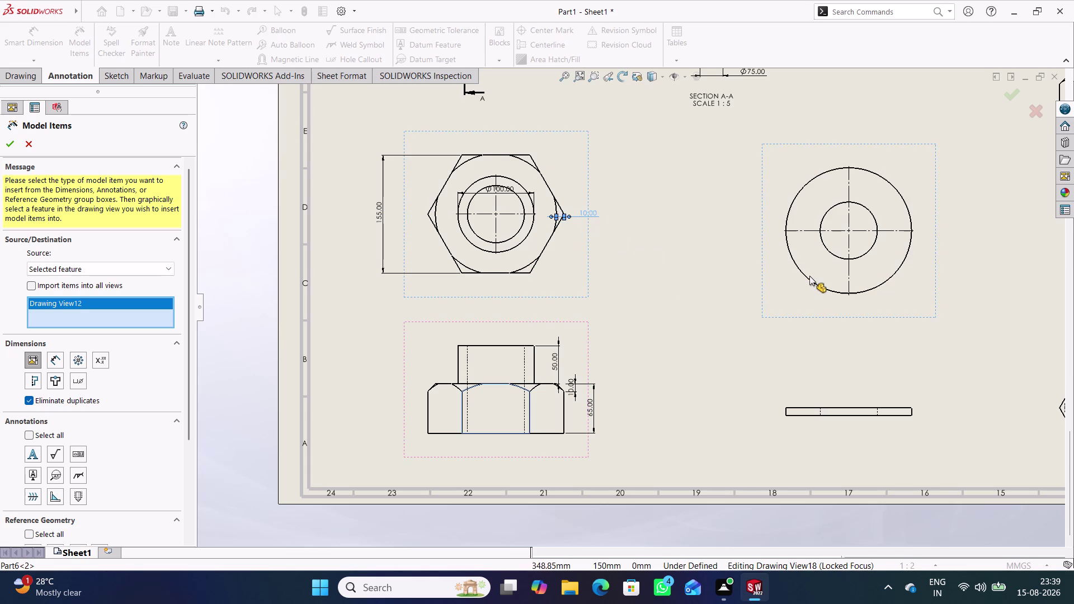
double_click(810, 275)
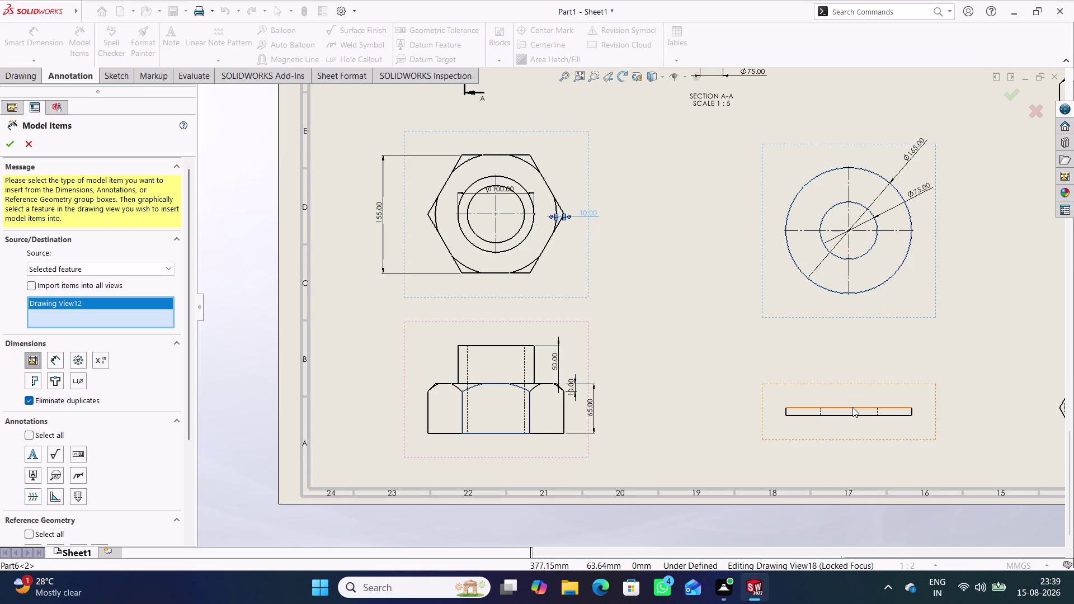
double_click(853, 407)
scroll(up, 3)
drag(785, 372, 812, 370)
click(841, 382)
drag(812, 370, 812, 386)
click(830, 372)
double_click(892, 382)
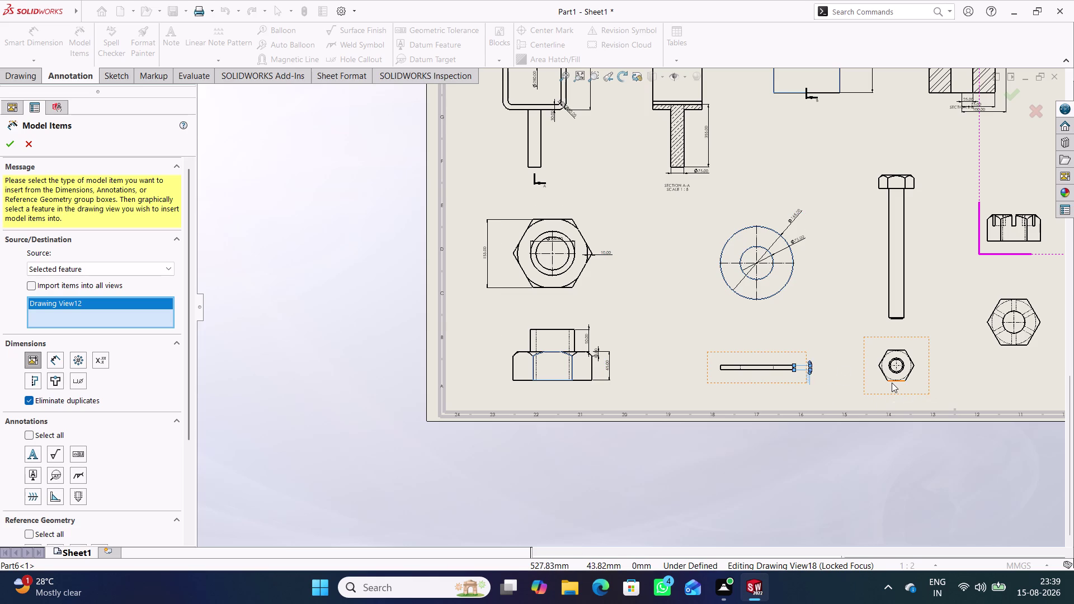
Move the nut's Ø50.00 diameter dimension below its view and pick the hole feature.
scroll(down, 3)
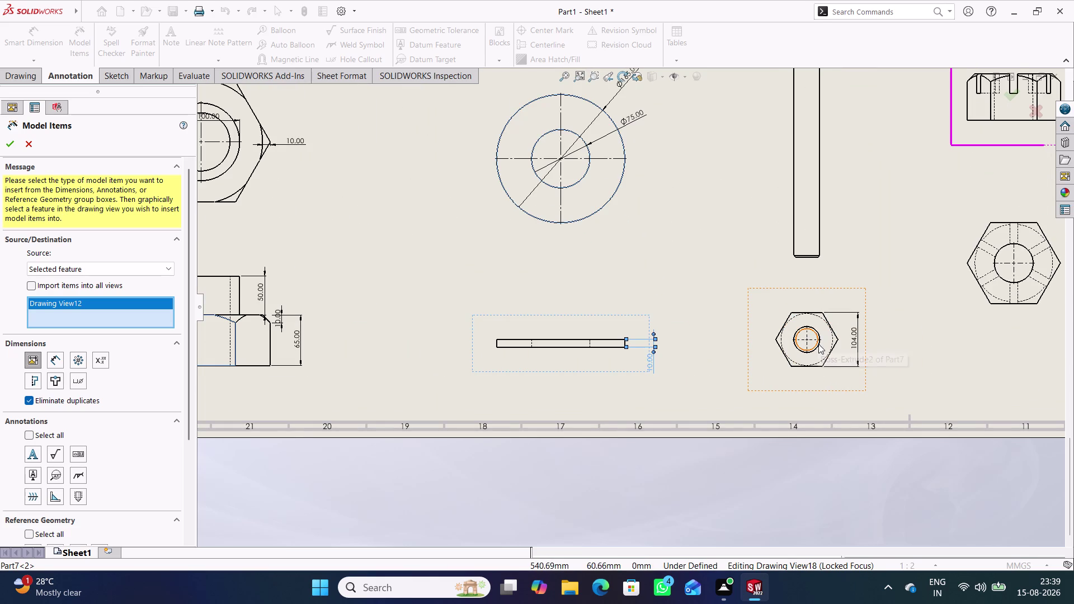
click(818, 344)
click(821, 344)
drag(810, 356, 801, 387)
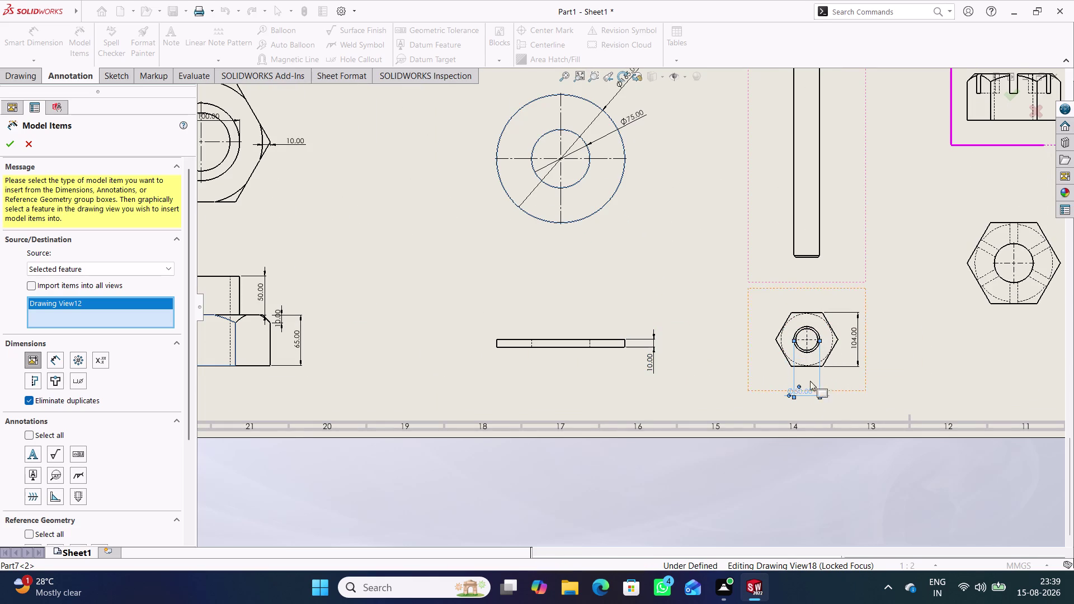
click(823, 371)
click(835, 373)
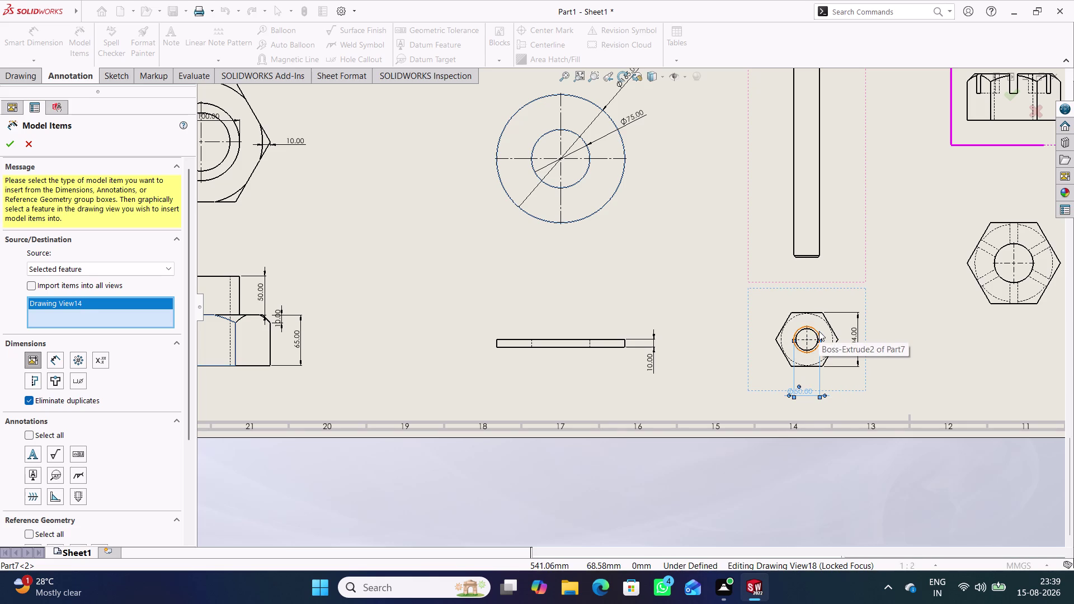
scroll(down, 3)
scroll(up, 3)
Import the bolt's 490.00 length dimension into the bolt view.
click(777, 258)
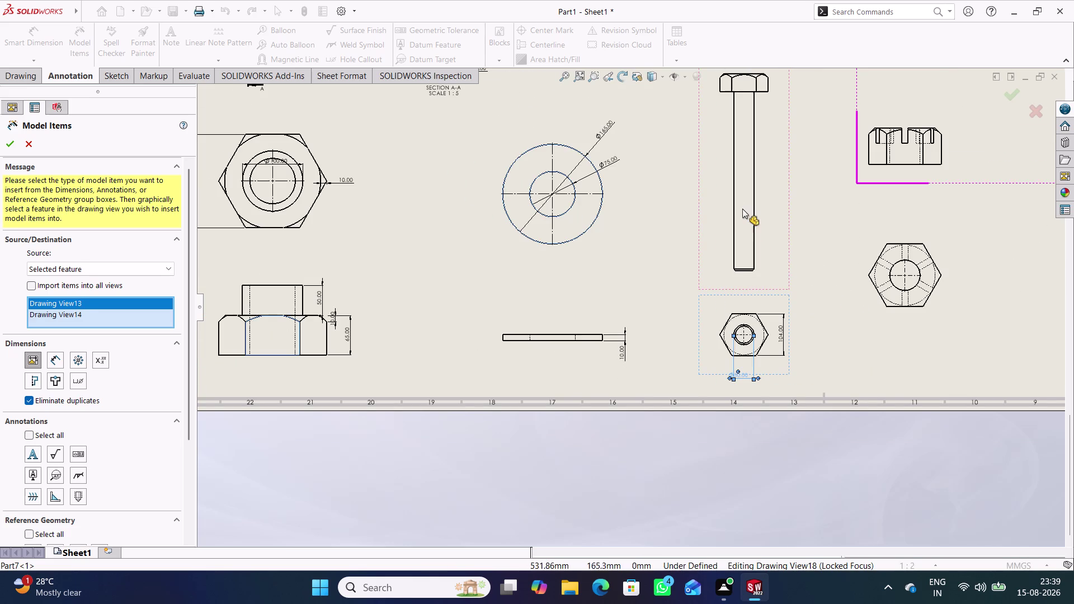
scroll(up, 3)
scroll(down, 3)
double_click(704, 198)
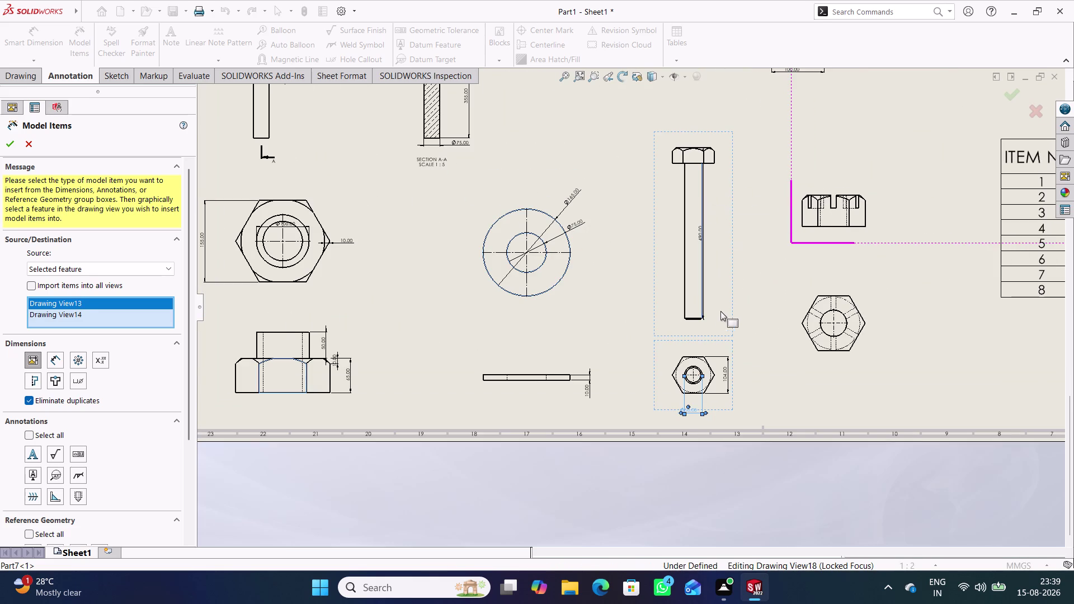
scroll(down, 3)
drag(657, 152, 680, 151)
click(742, 193)
scroll(down, 3)
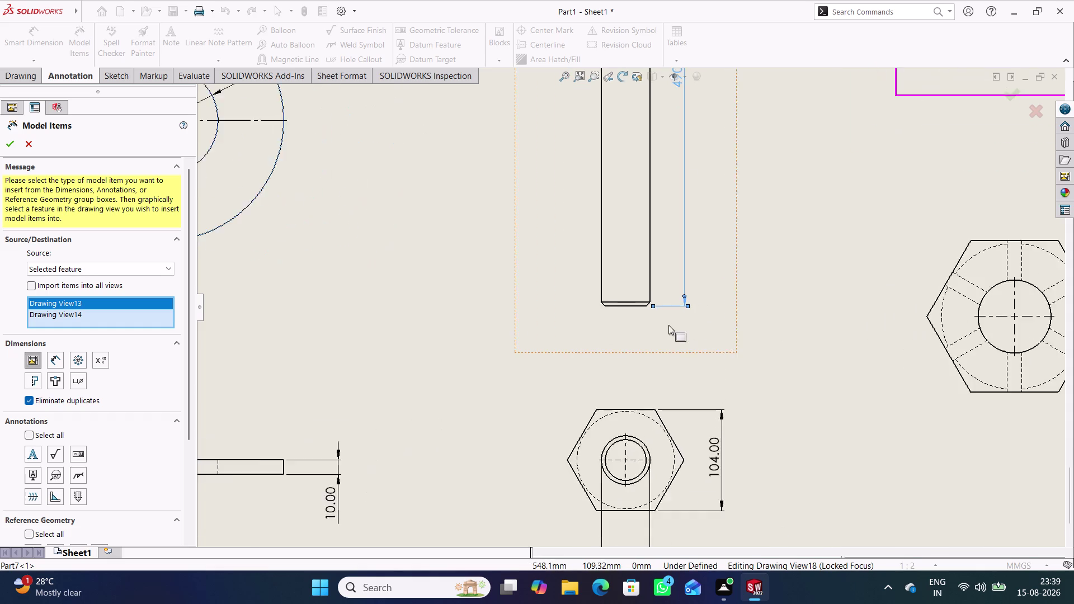
scroll(down, 3)
Import the bolt's 45° chamfer, including items into all views, and confirm.
click(638, 296)
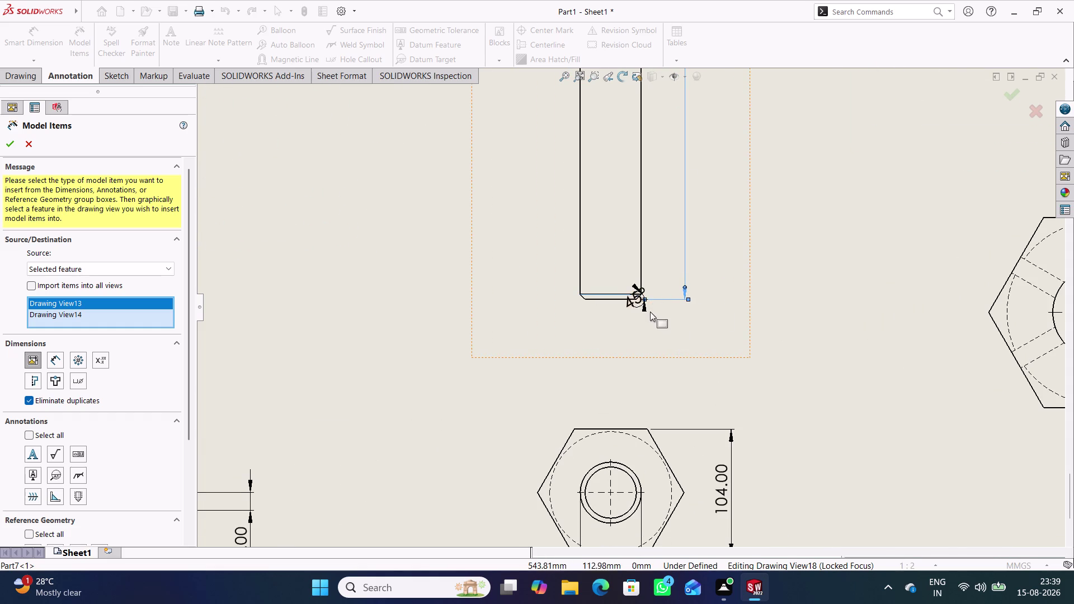
drag(633, 302, 662, 318)
click(699, 331)
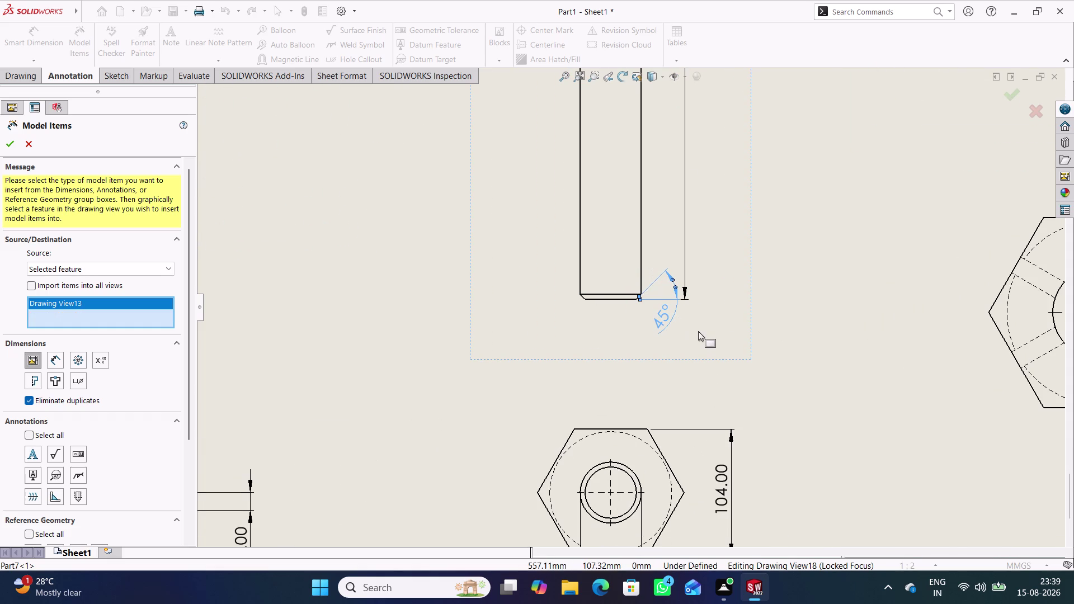
click(641, 324)
scroll(up, 3)
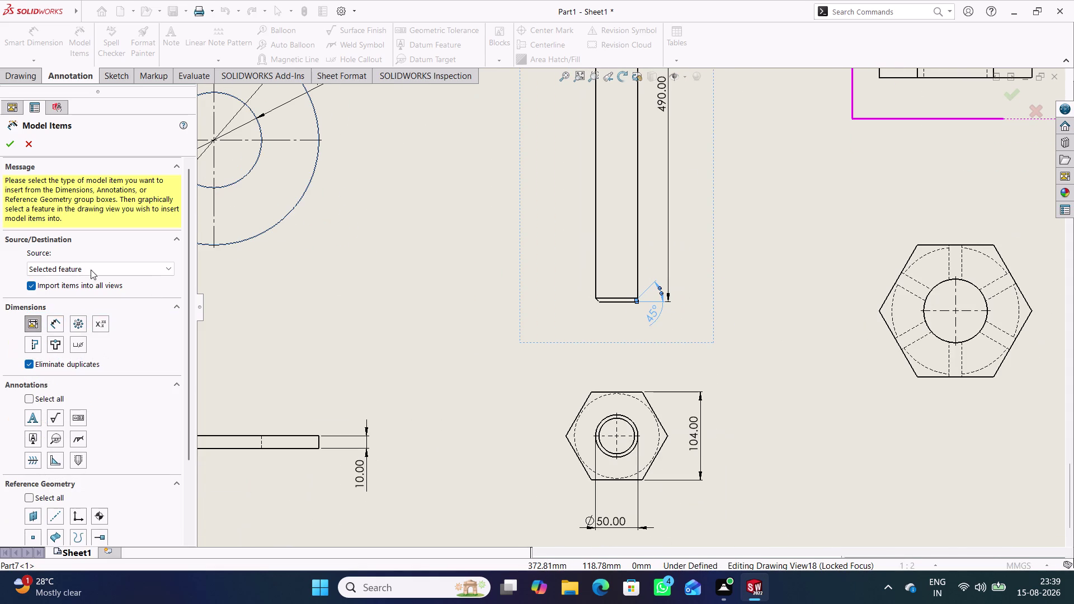
click(12, 145)
Accept the inserted model dimensions and restart Model Items on the selected drawing view.
click(328, 288)
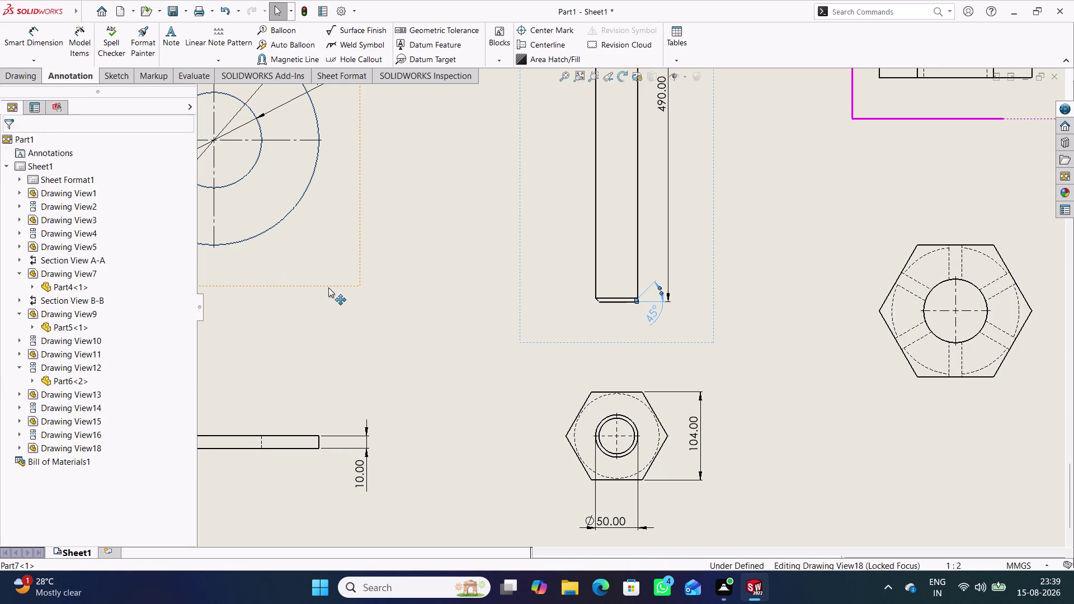
click(13, 143)
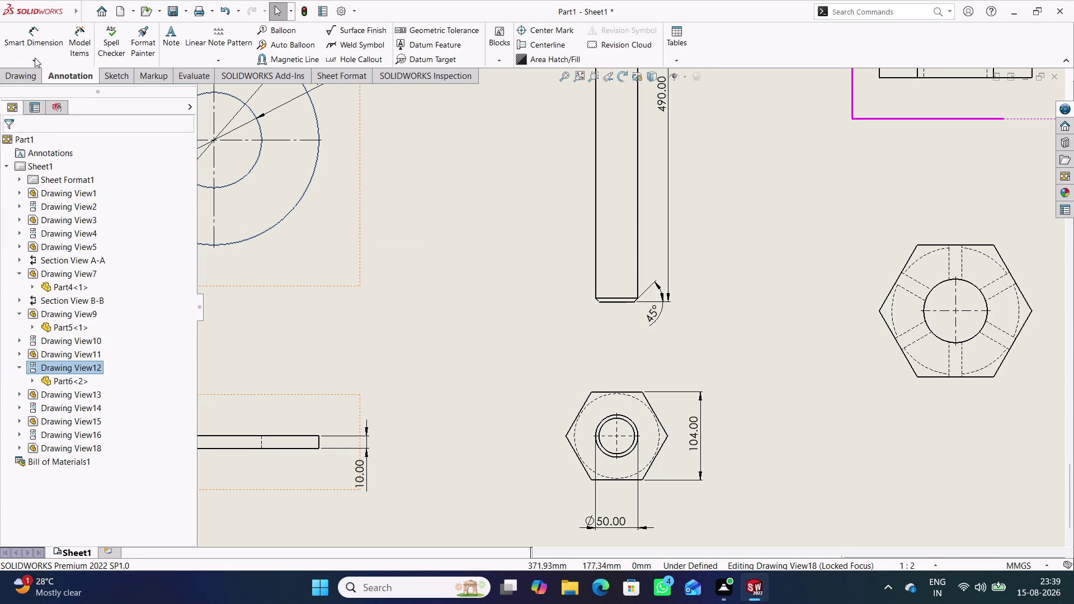
click(77, 39)
scroll(up, 3)
scroll(up, 3)
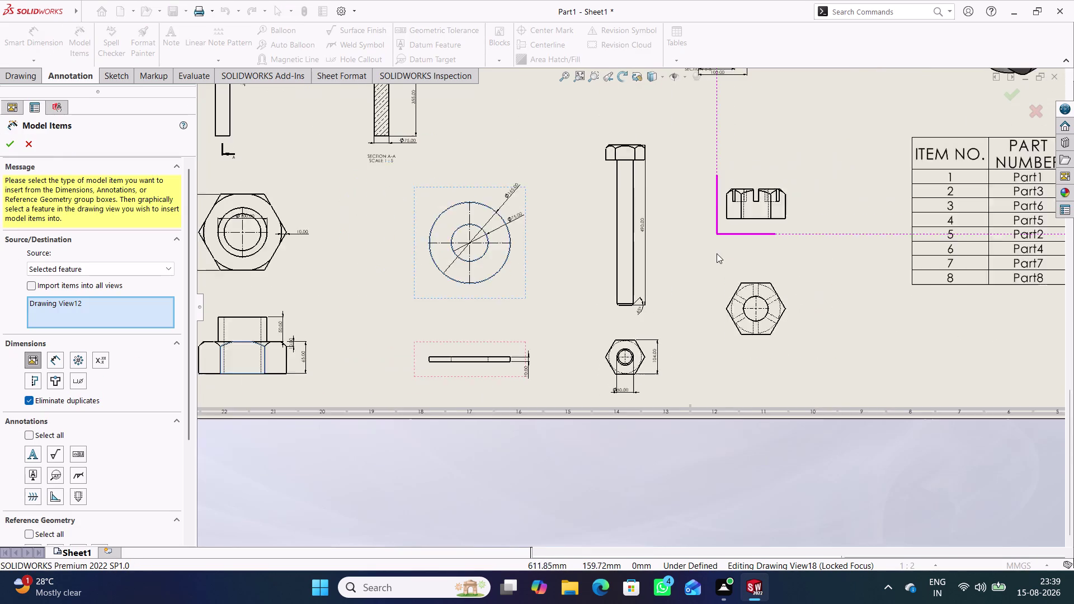
scroll(down, 3)
scroll(down, 3)
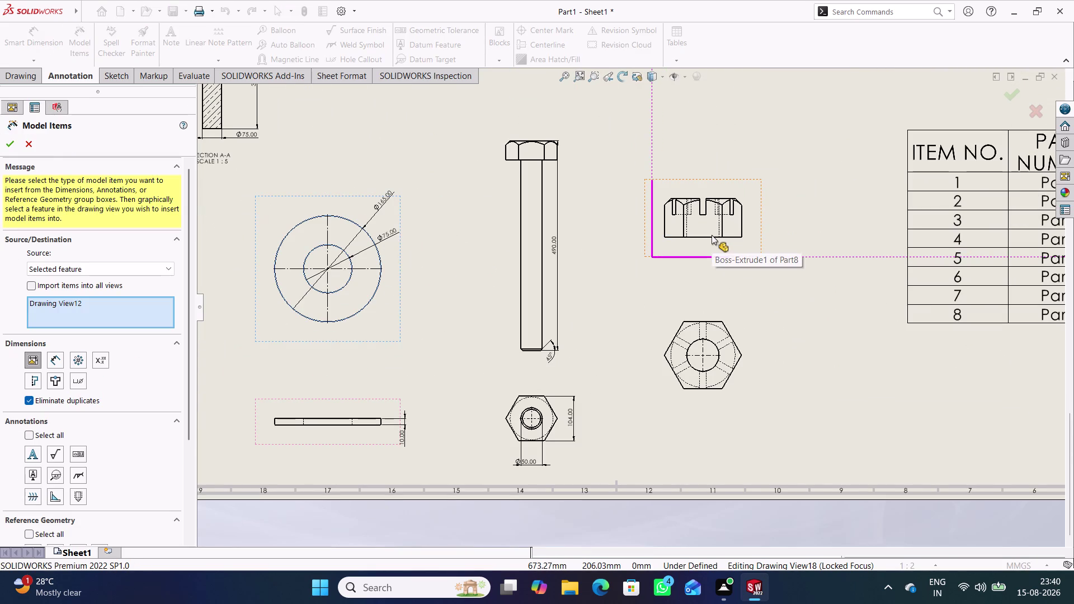
Import the slotted nut's Ø50.00, height and 104.00 dimensions, and try importing the slot cuts.
double_click(711, 238)
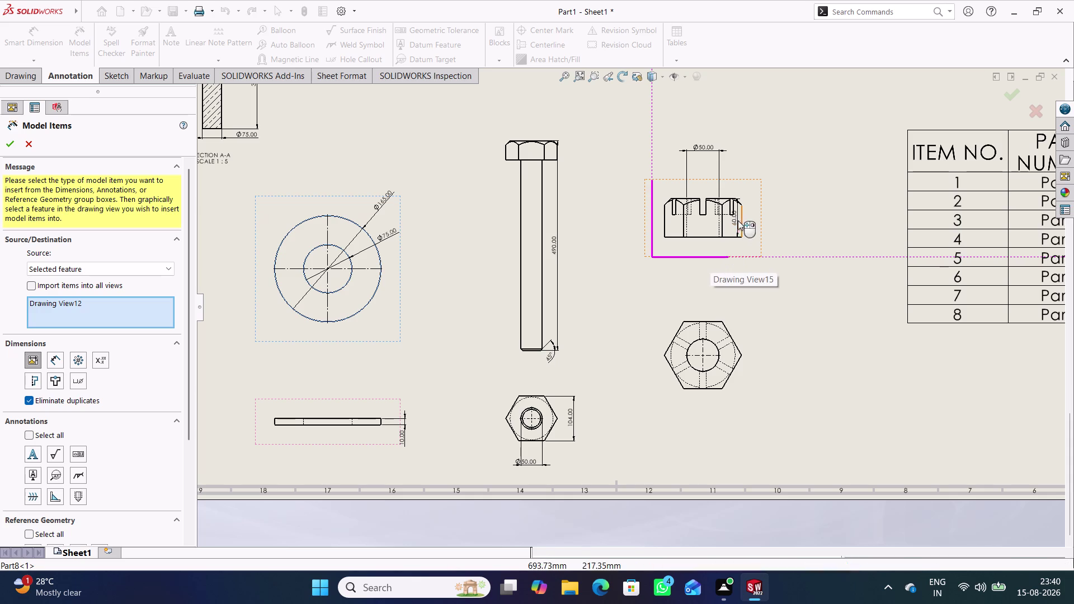
drag(734, 221, 754, 221)
double_click(705, 216)
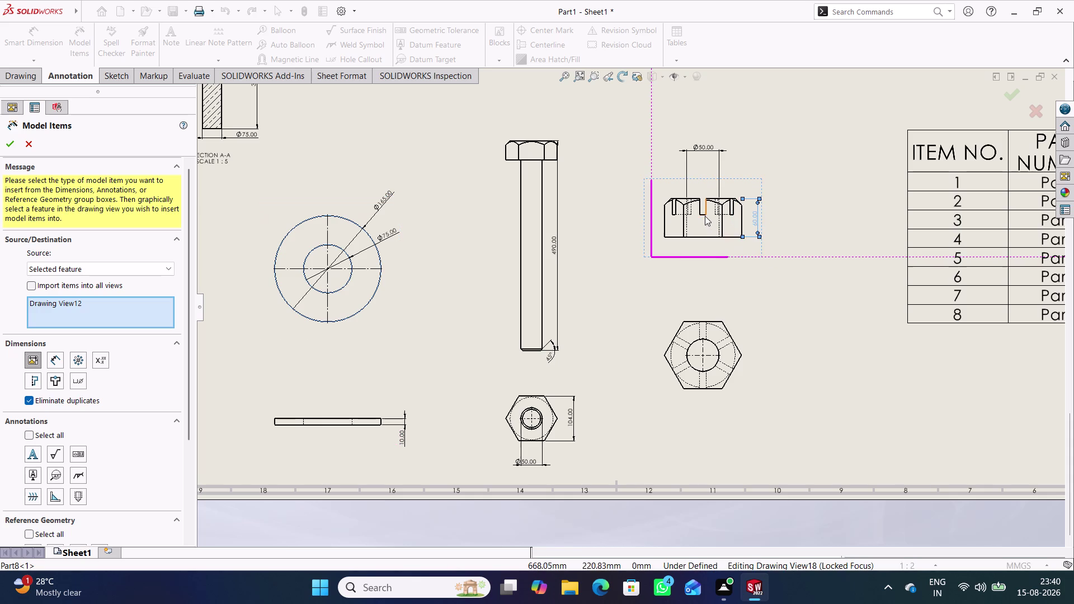
double_click(672, 211)
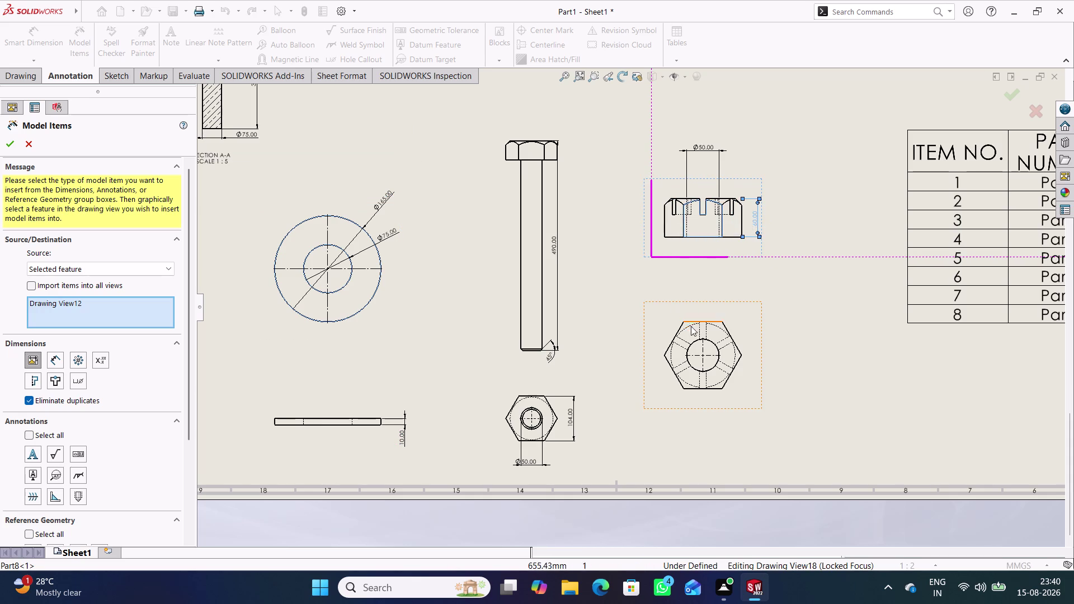
double_click(696, 340)
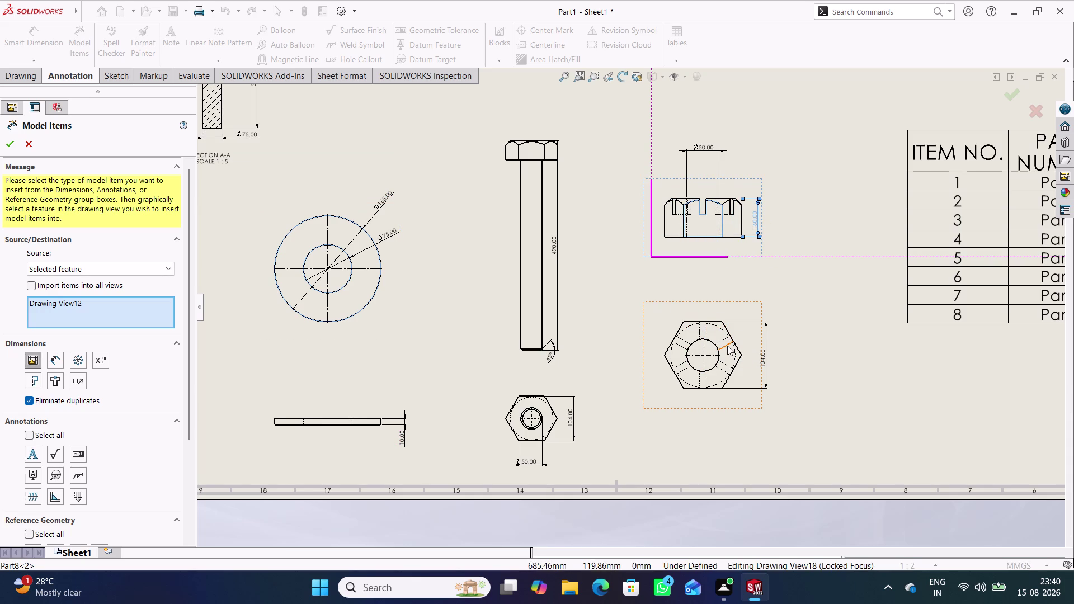
double_click(728, 346)
click(723, 369)
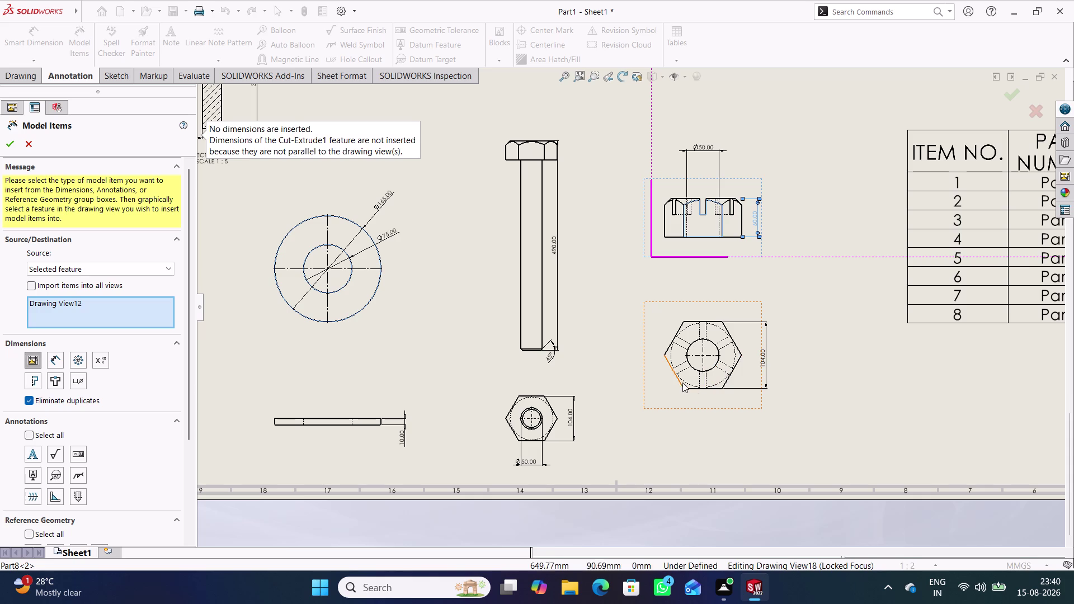
click(683, 382)
double_click(676, 385)
double_click(671, 348)
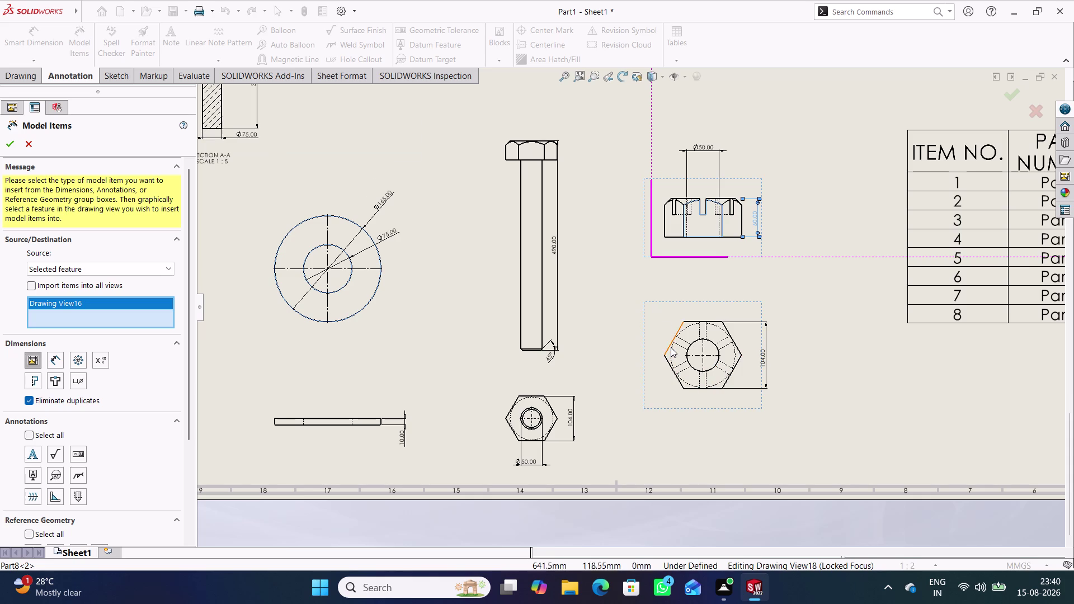
click(13, 140)
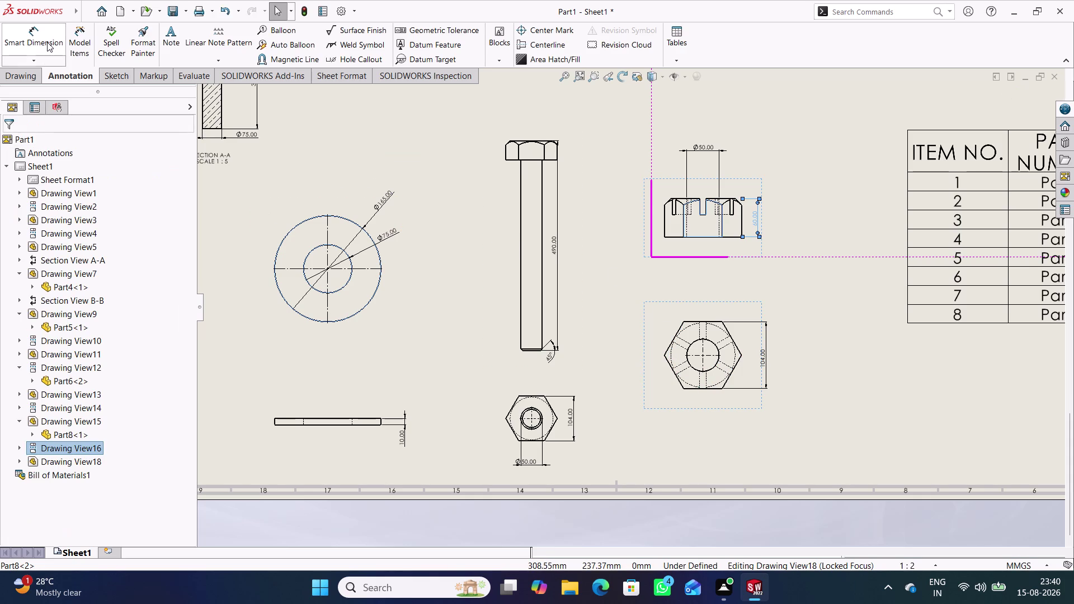
Dimension the slotted nut's slot depth as 25.00, placed left of the nut.
click(47, 41)
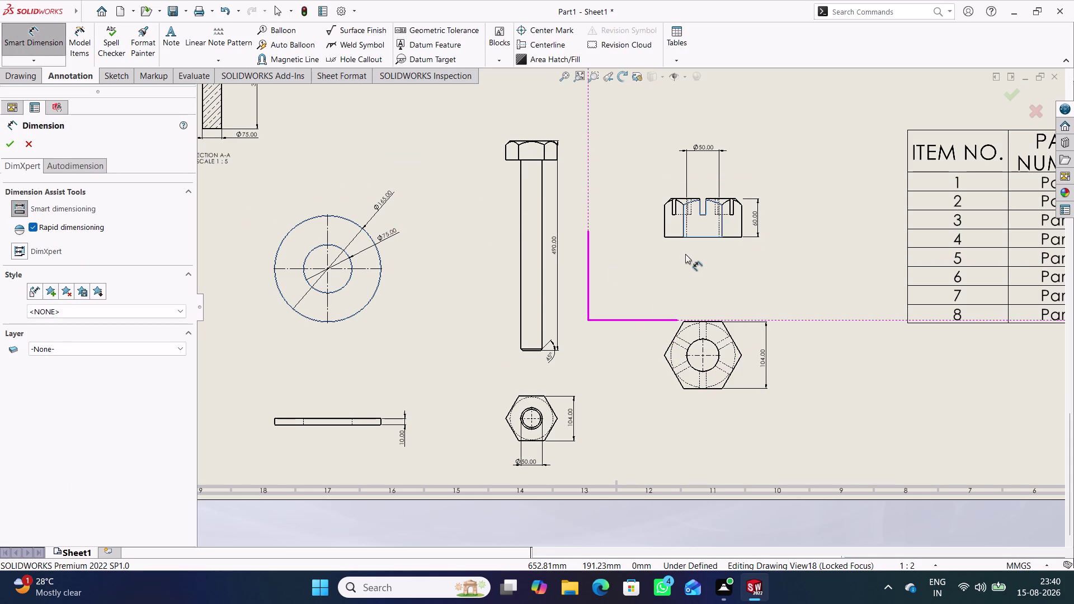
scroll(down, 3)
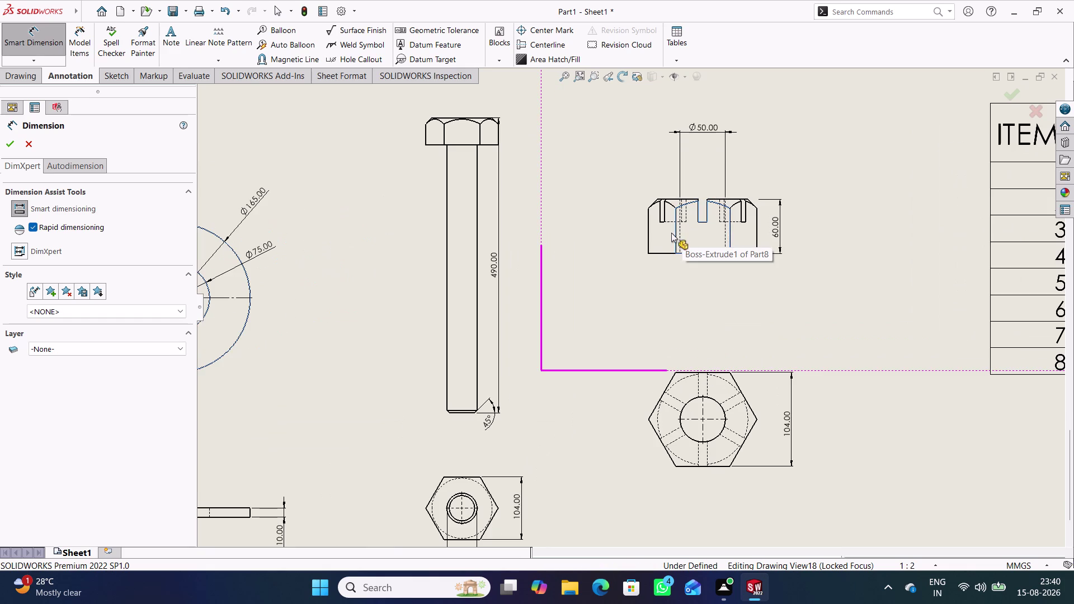
click(663, 223)
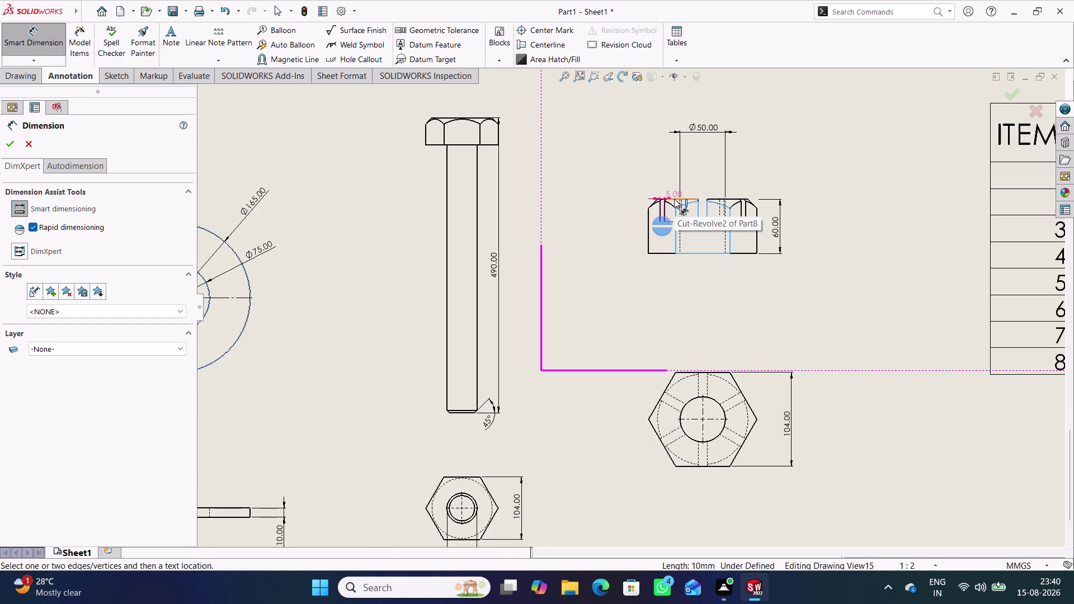
click(674, 198)
click(624, 208)
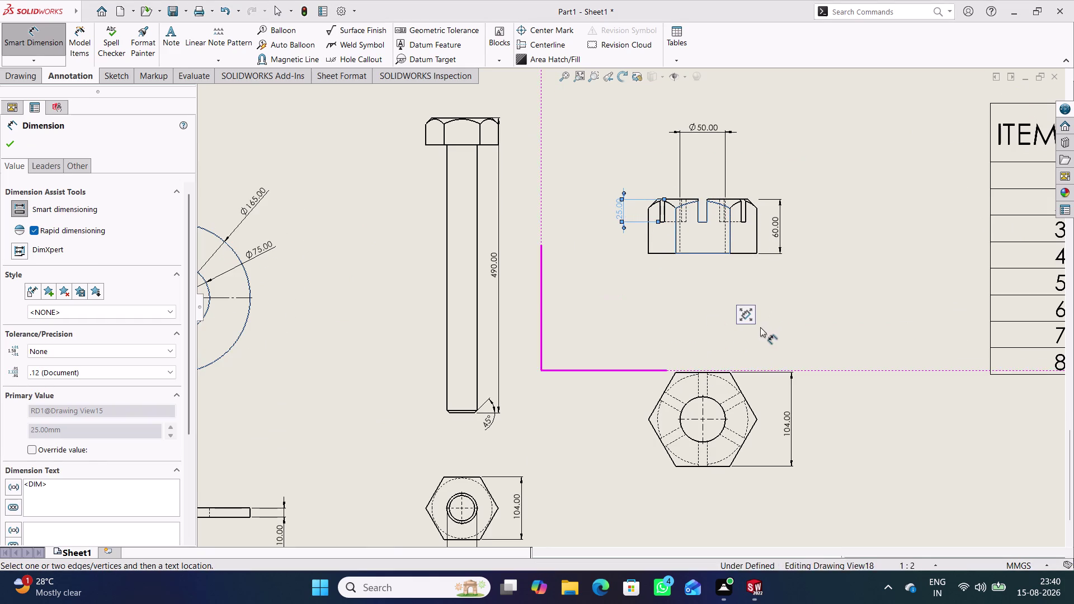
click(762, 337)
Add a 27.51 dimension beside the hexagon top view and adjust its options.
click(708, 383)
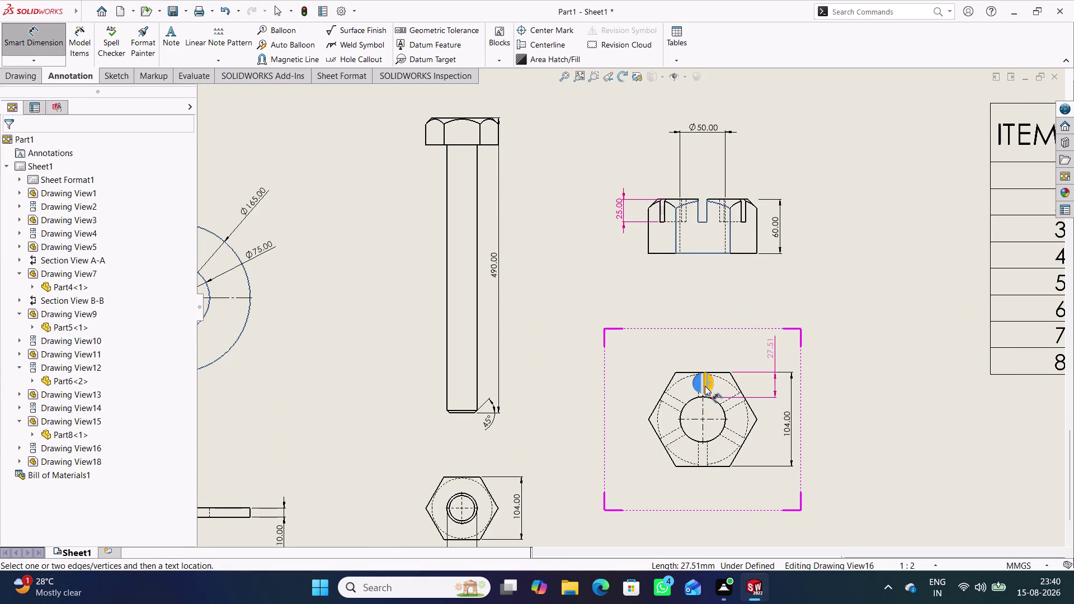
click(699, 393)
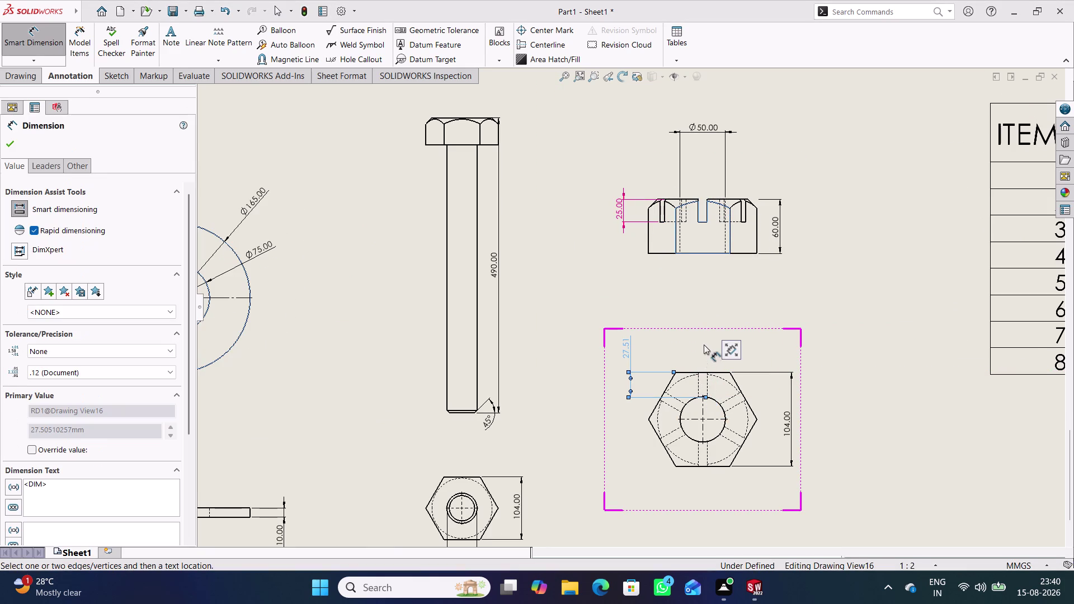
right_click(626, 352)
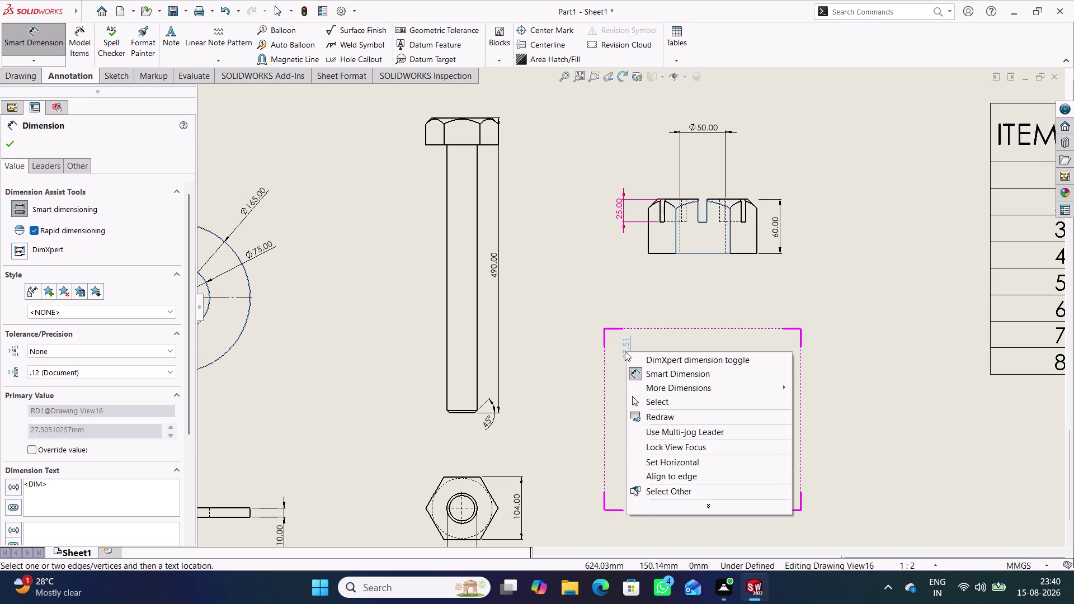
click(659, 399)
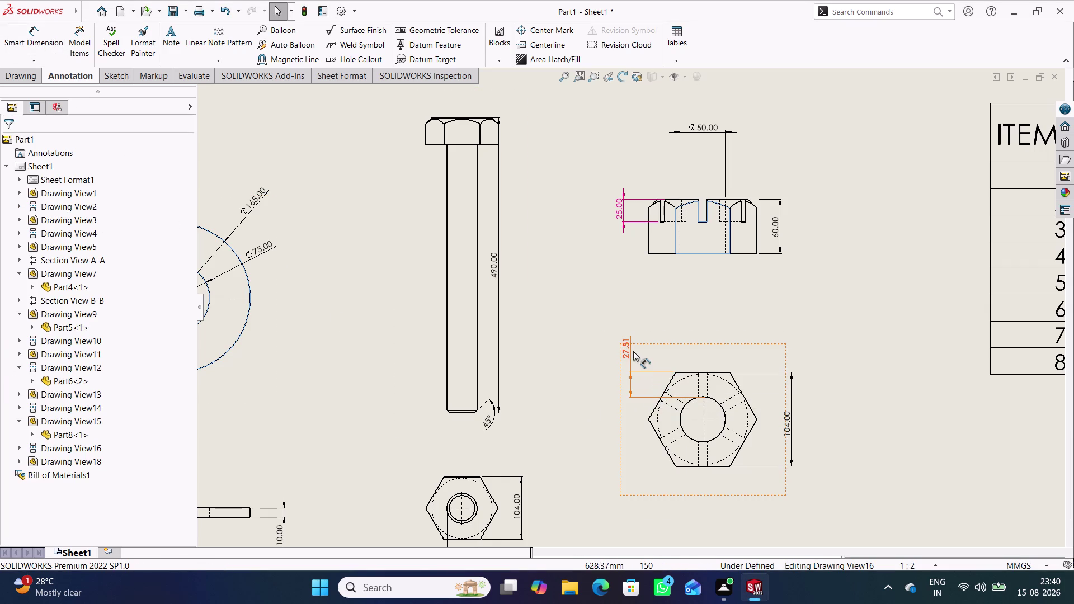
right_click(632, 350)
click(680, 176)
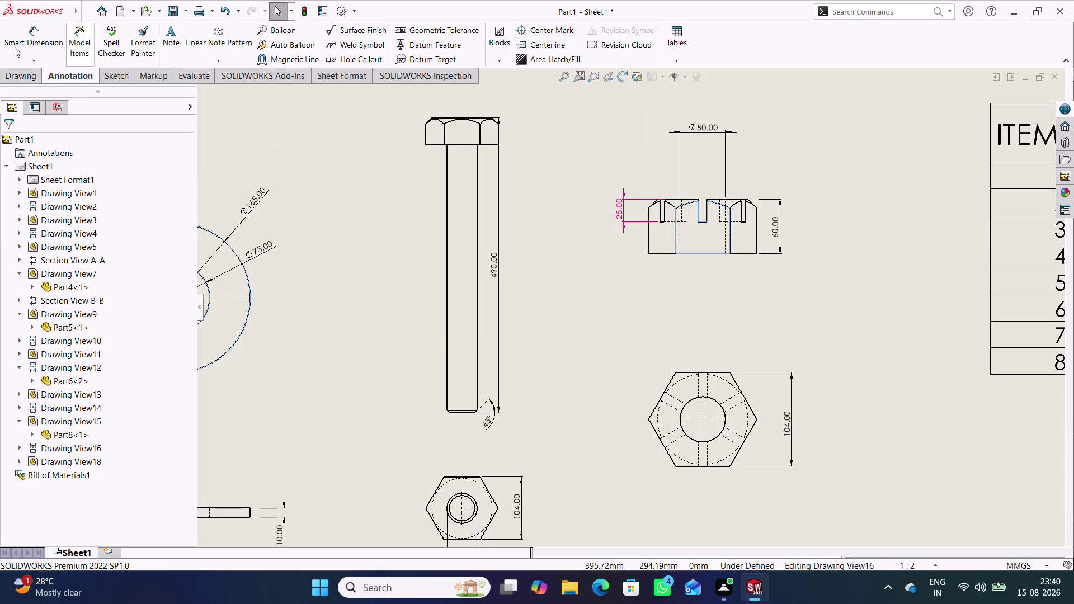
click(33, 43)
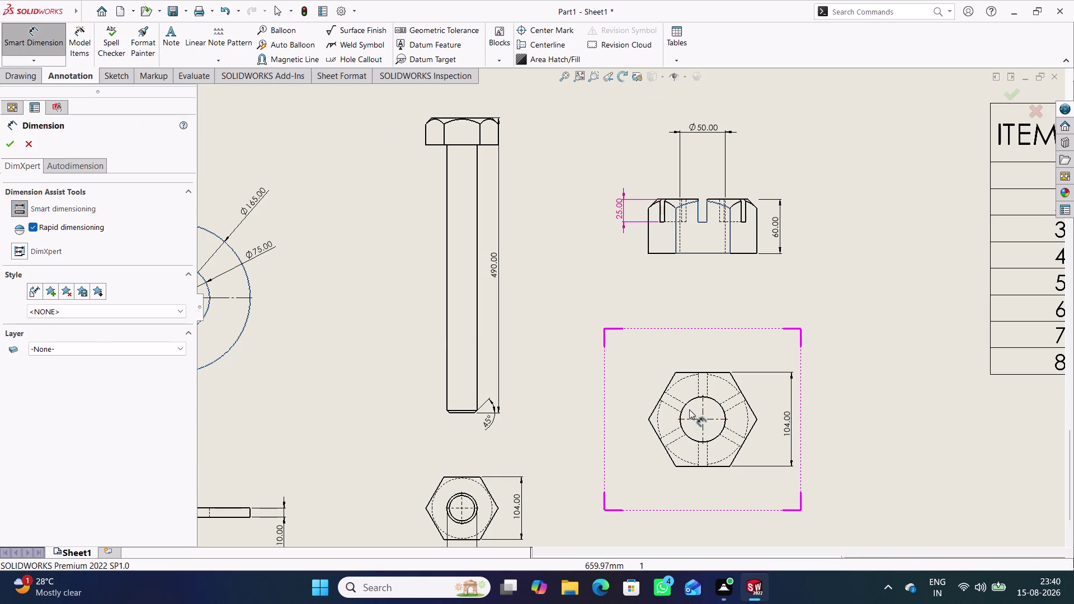
Dimension the hex nut's chamfered corner as 10.00 beside the nut.
click(681, 399)
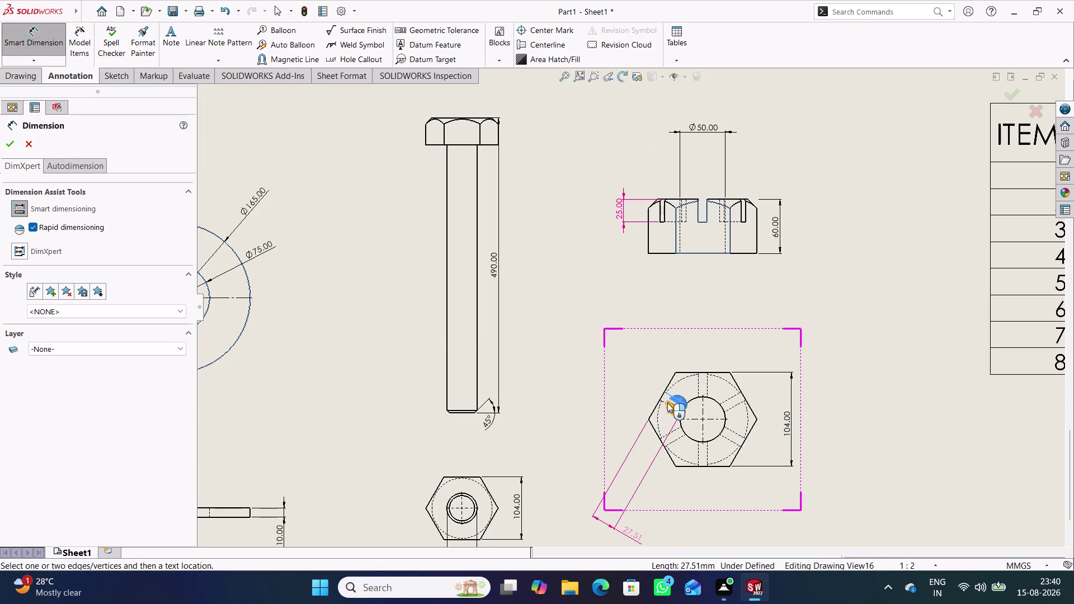
click(665, 402)
click(639, 372)
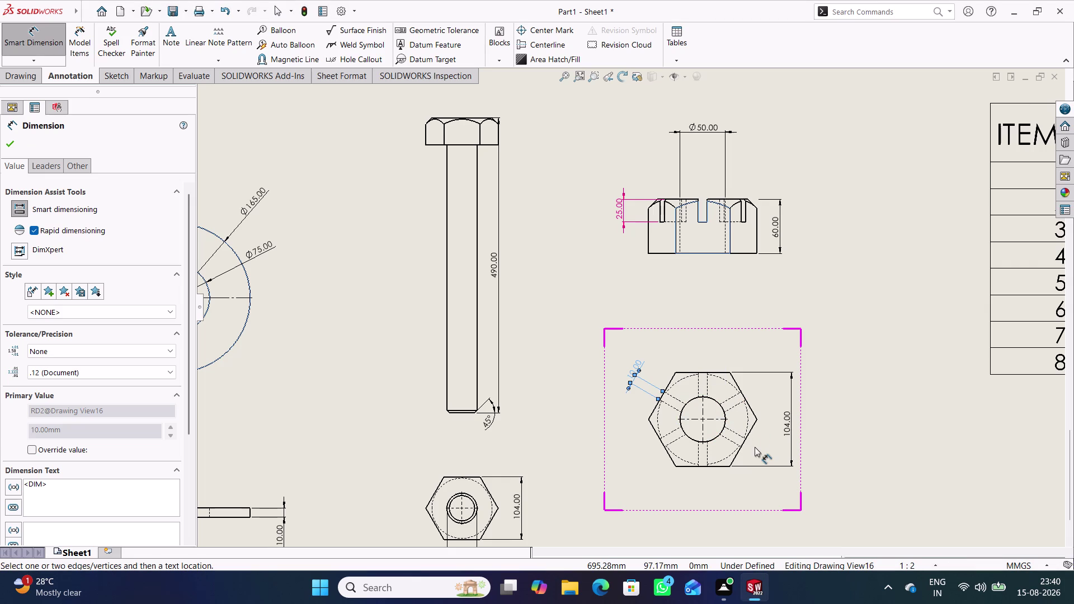
Dimension the bolt end's 45° chamfer length as 4.00 and move it beside the chamfer.
scroll(up, 3)
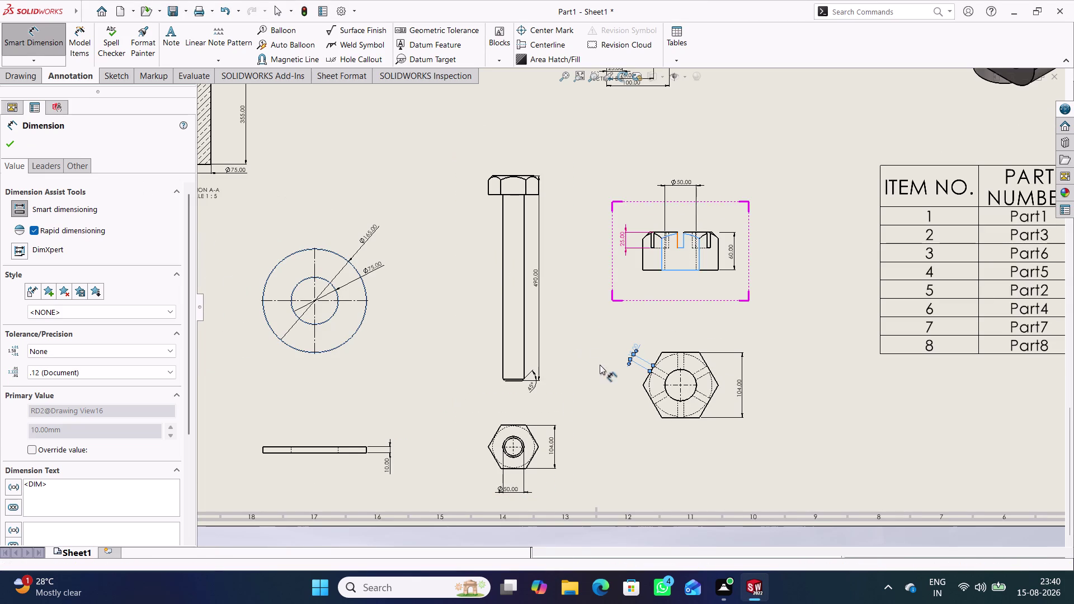
scroll(down, 3)
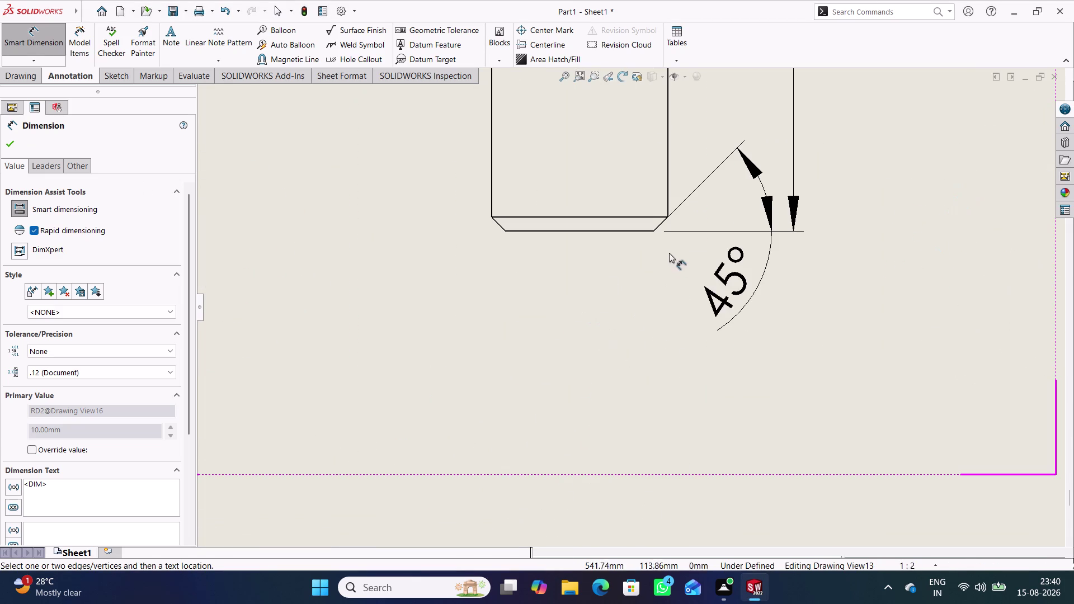
click(655, 233)
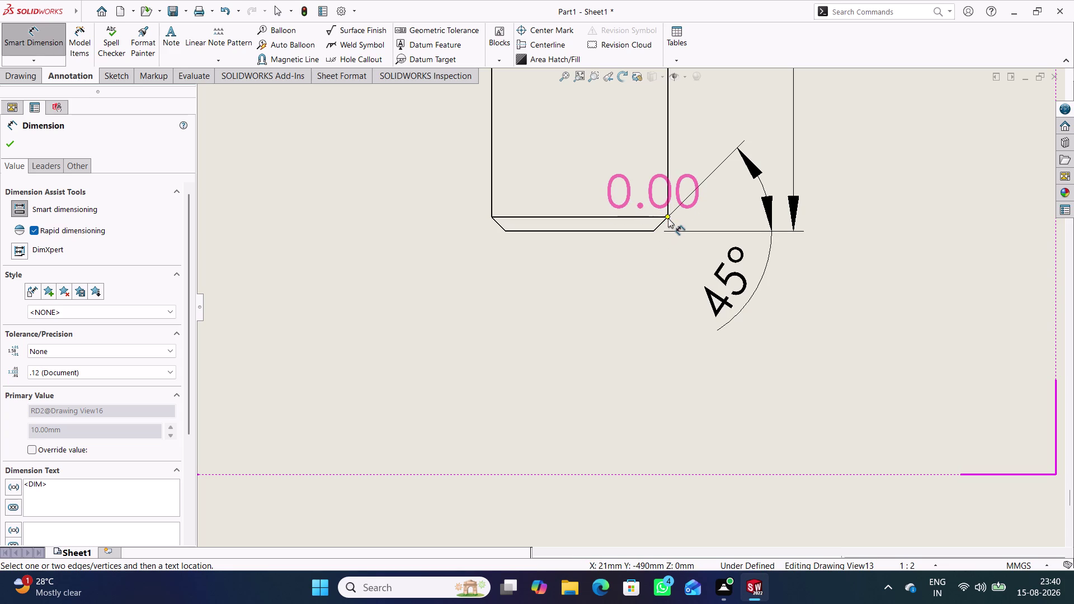
click(668, 217)
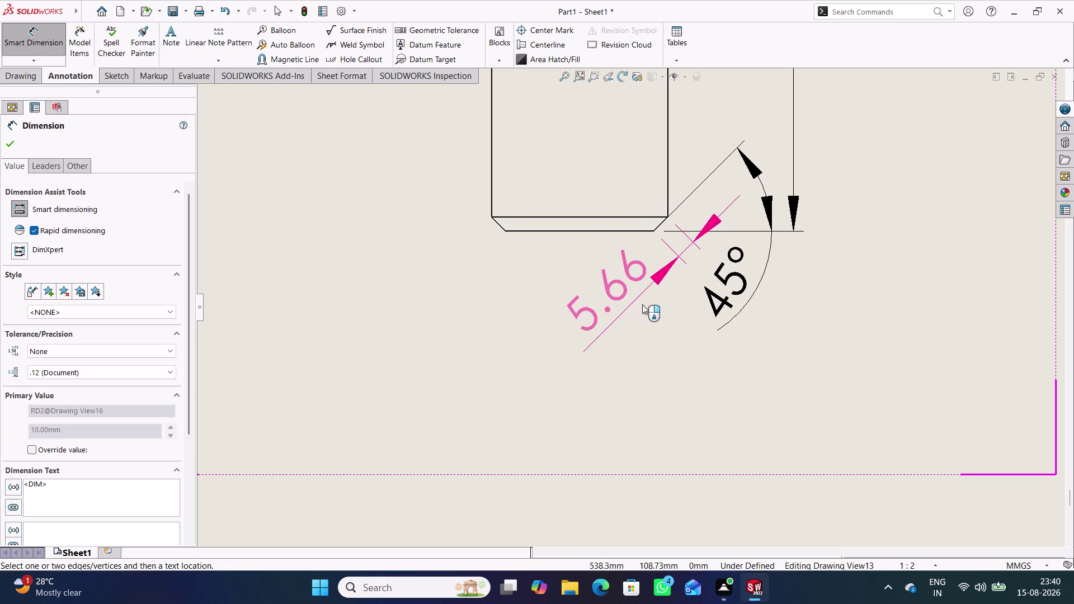
click(665, 282)
click(642, 341)
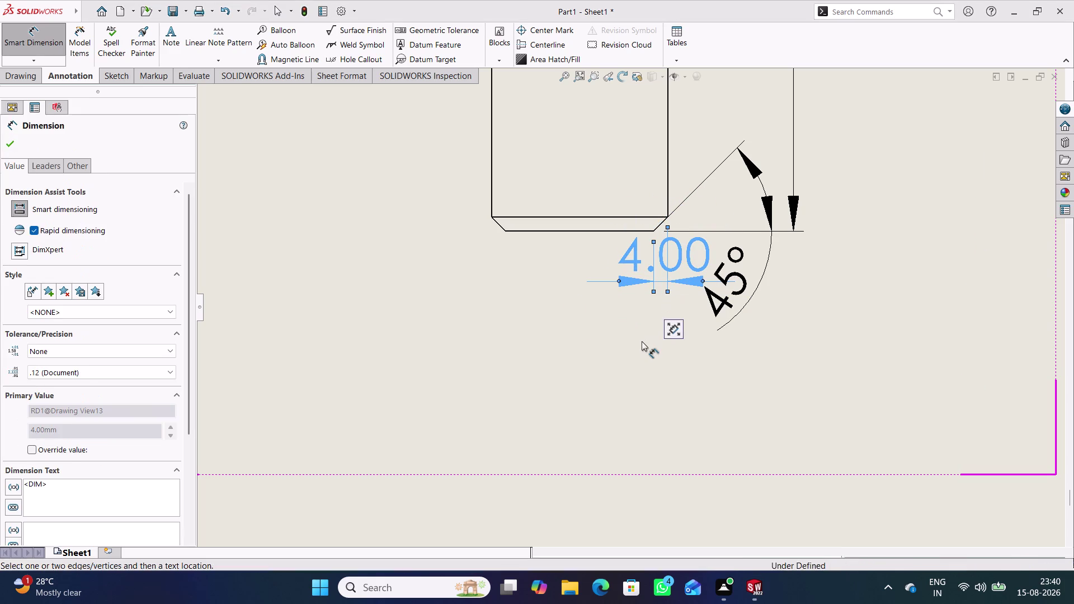
drag(637, 256, 555, 261)
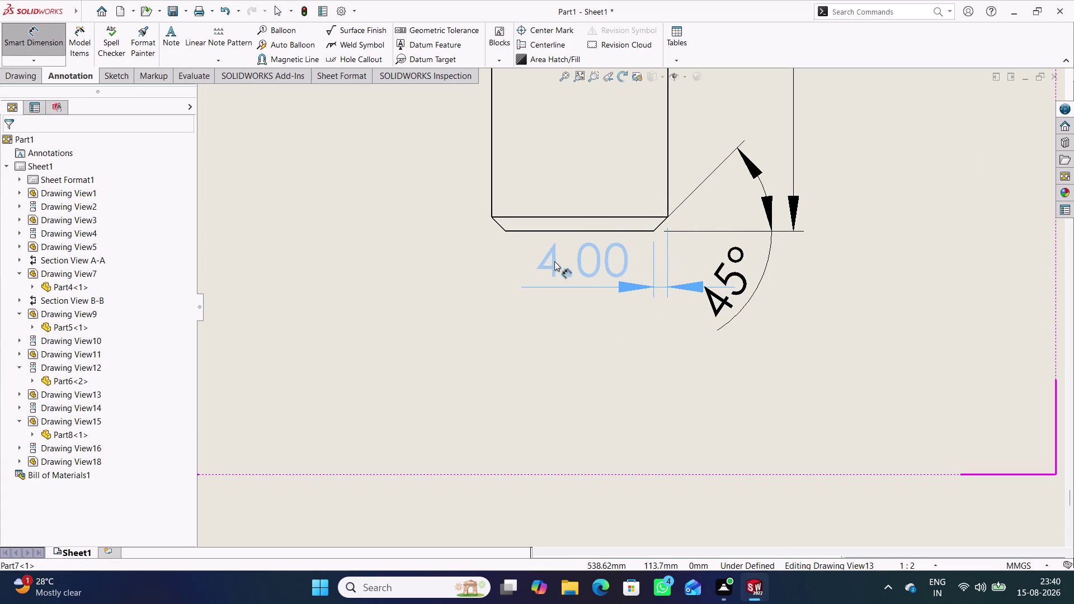
drag(555, 261, 555, 262)
click(602, 310)
scroll(up, 3)
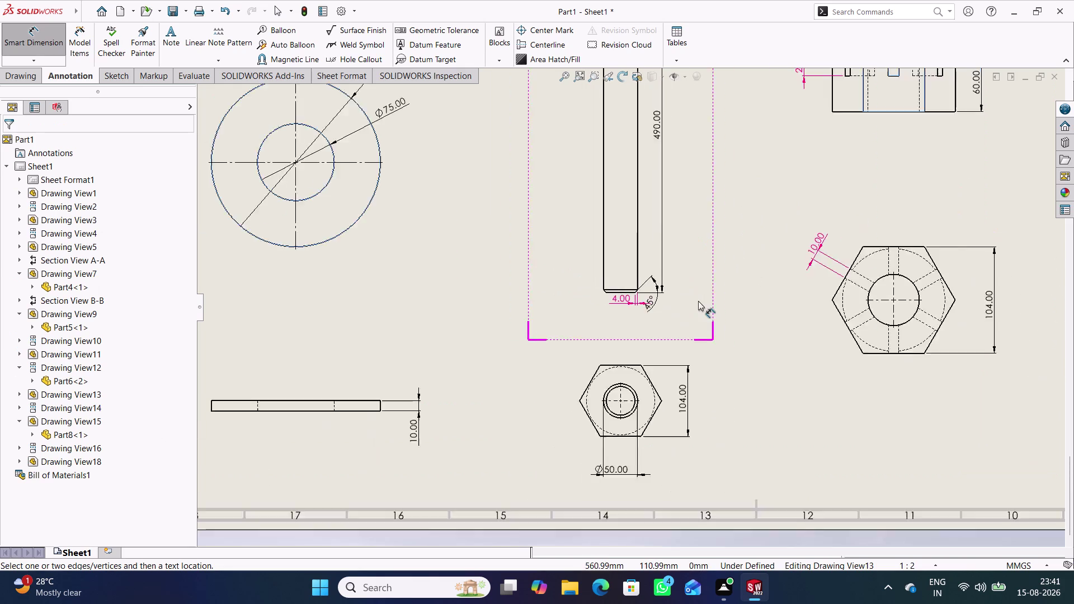
Dimension the lug's hole diameter and rounded-top radius in Section View A-A.
scroll(up, 3)
scroll(up, 3)
scroll(up, 3)
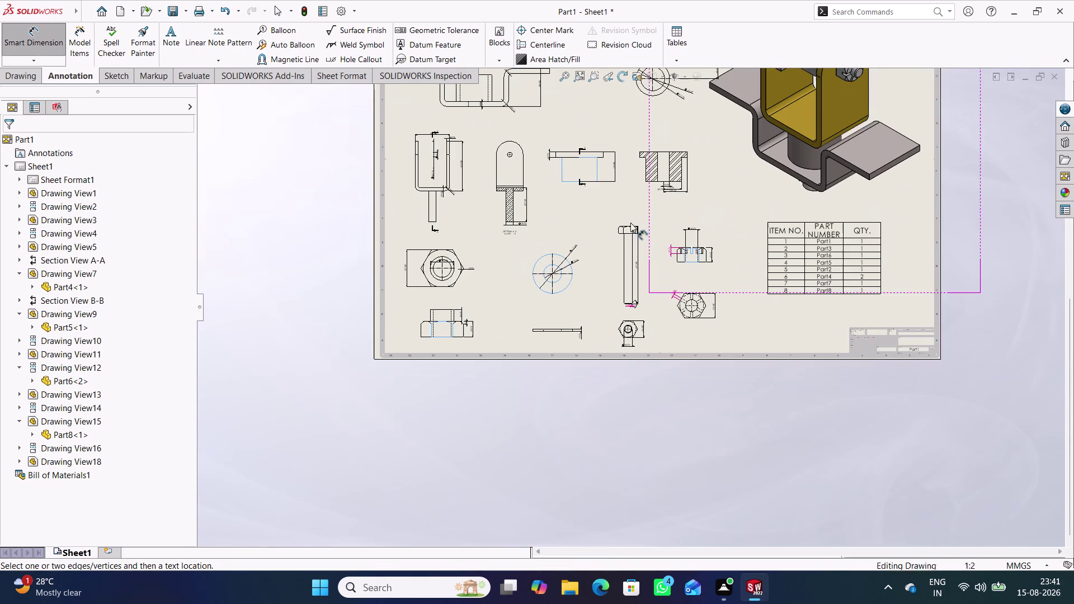
scroll(down, 3)
scroll(down, 3)
scroll(down, 3)
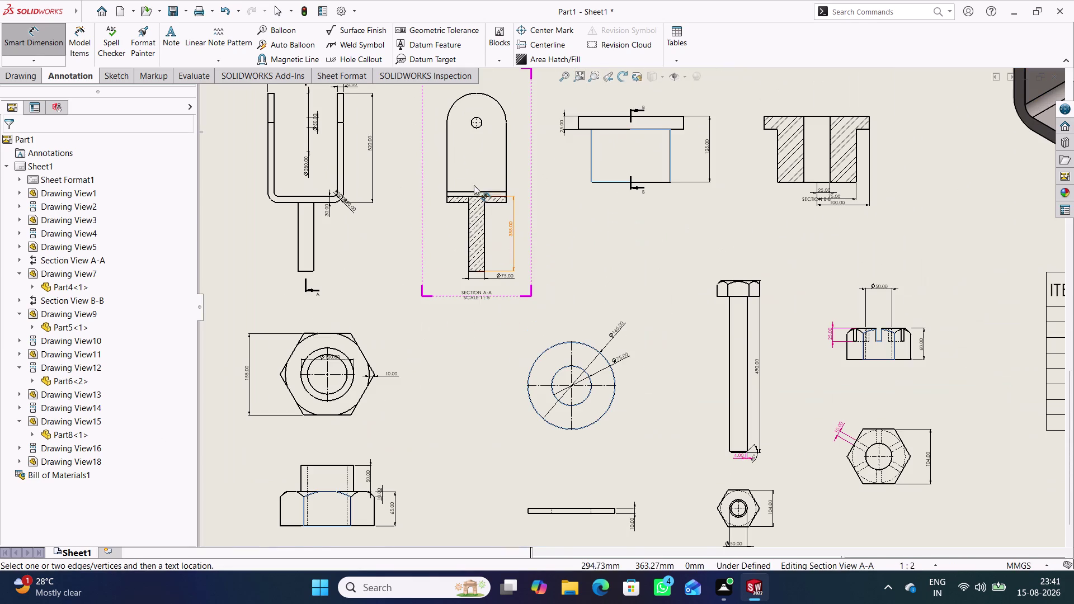
click(481, 118)
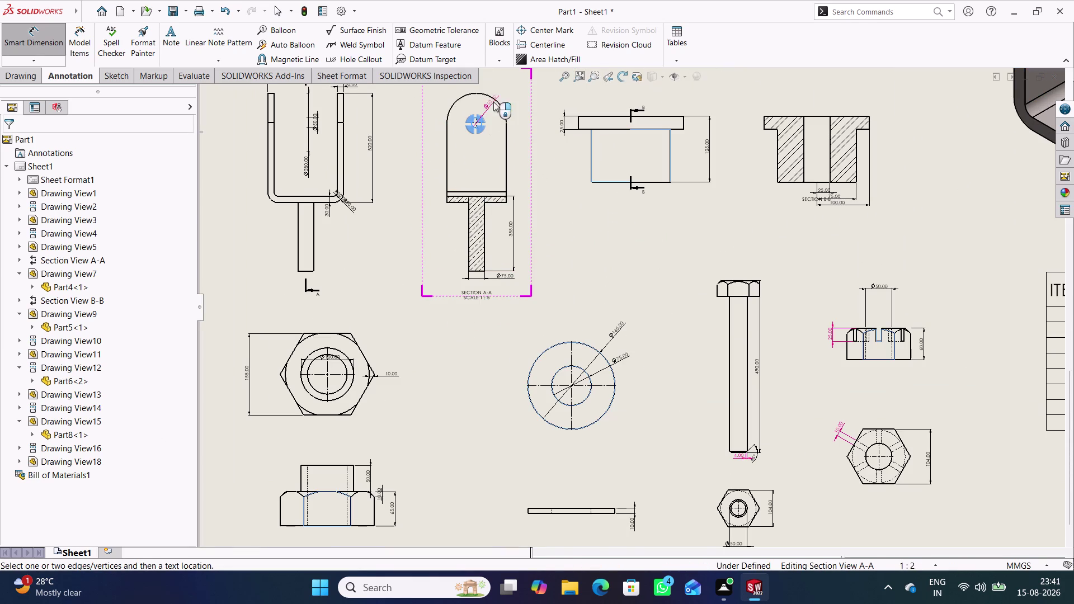
click(507, 92)
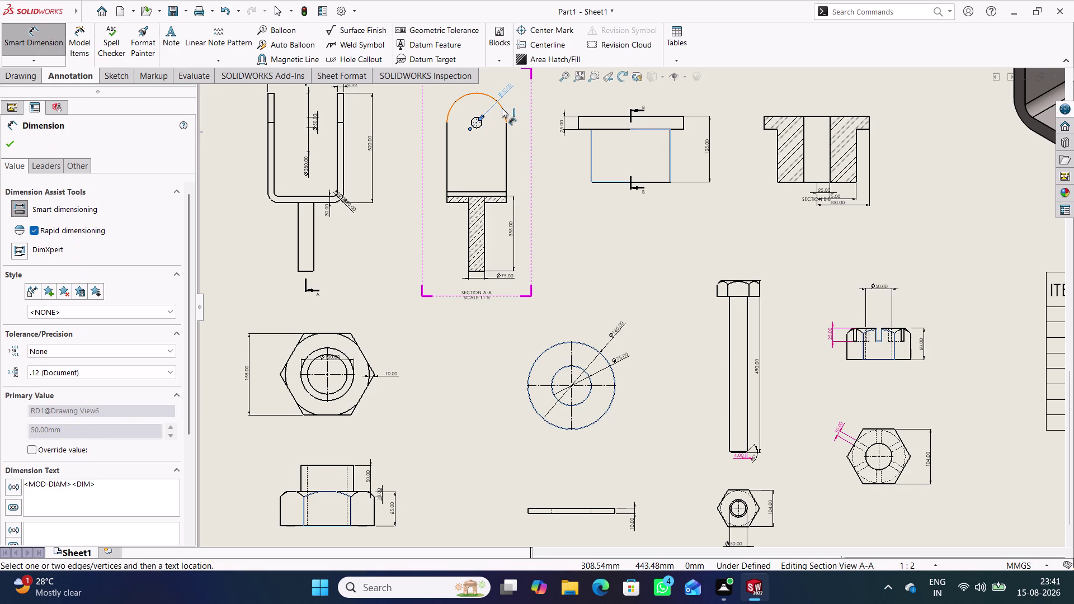
click(502, 108)
click(521, 98)
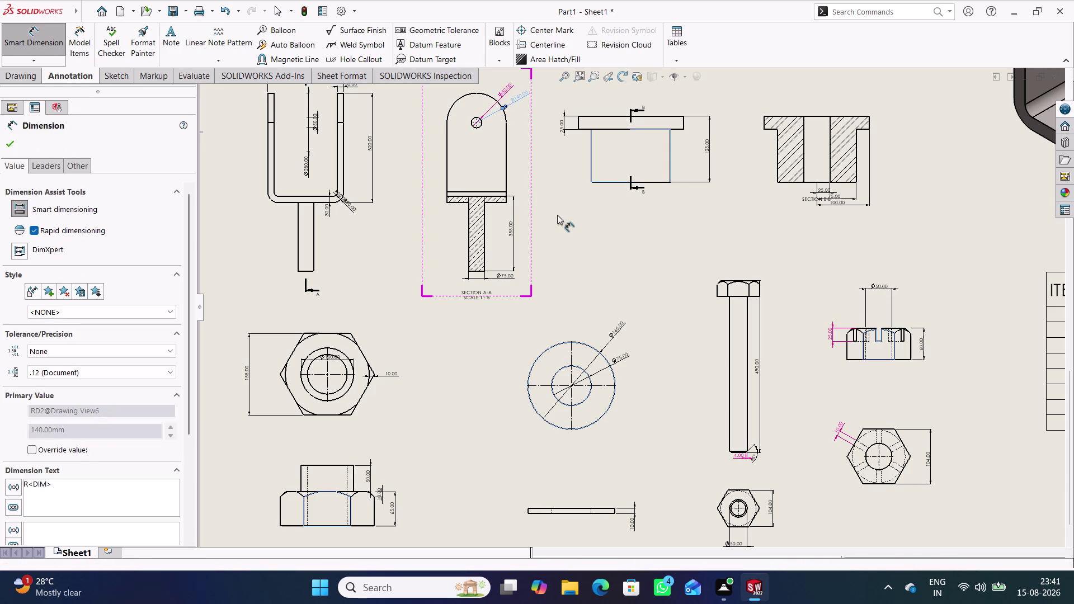
click(557, 215)
scroll(down, 3)
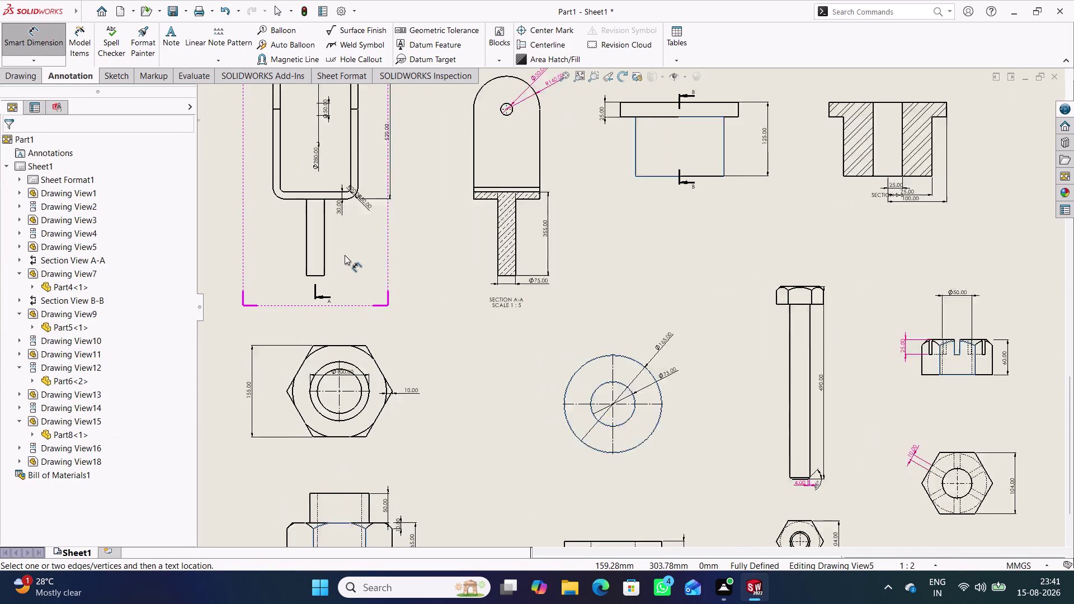
scroll(up, 3)
scroll(up, 3)
scroll(up, 3)
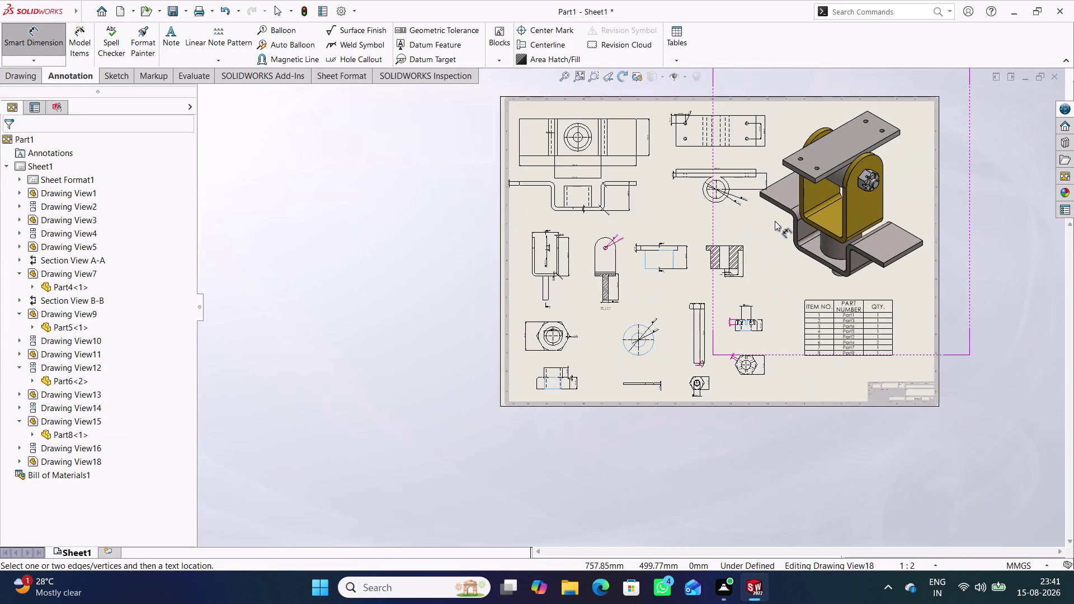
scroll(down, 3)
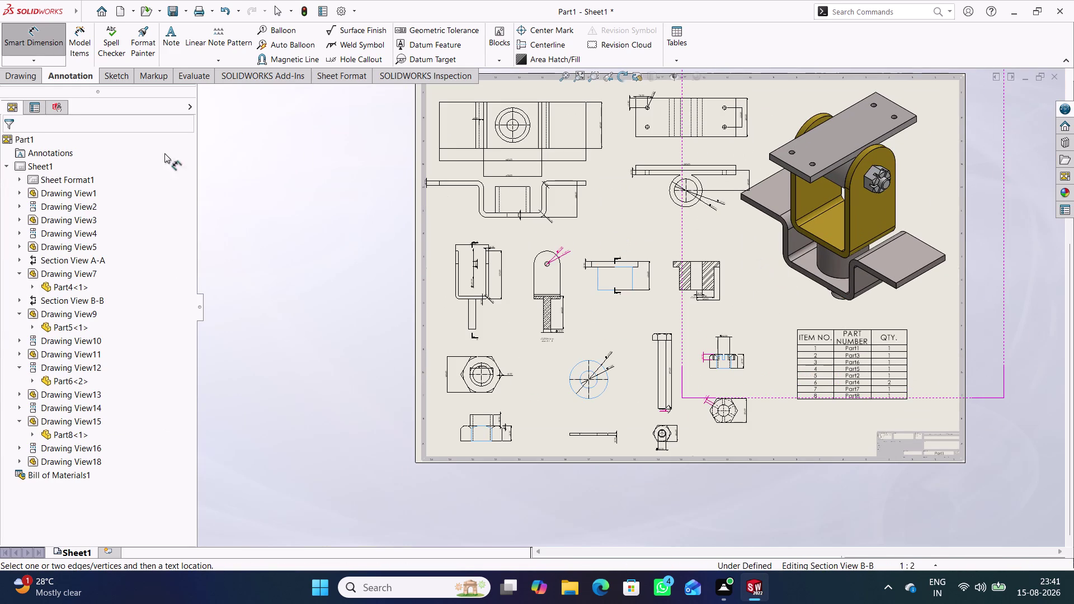
click(39, 41)
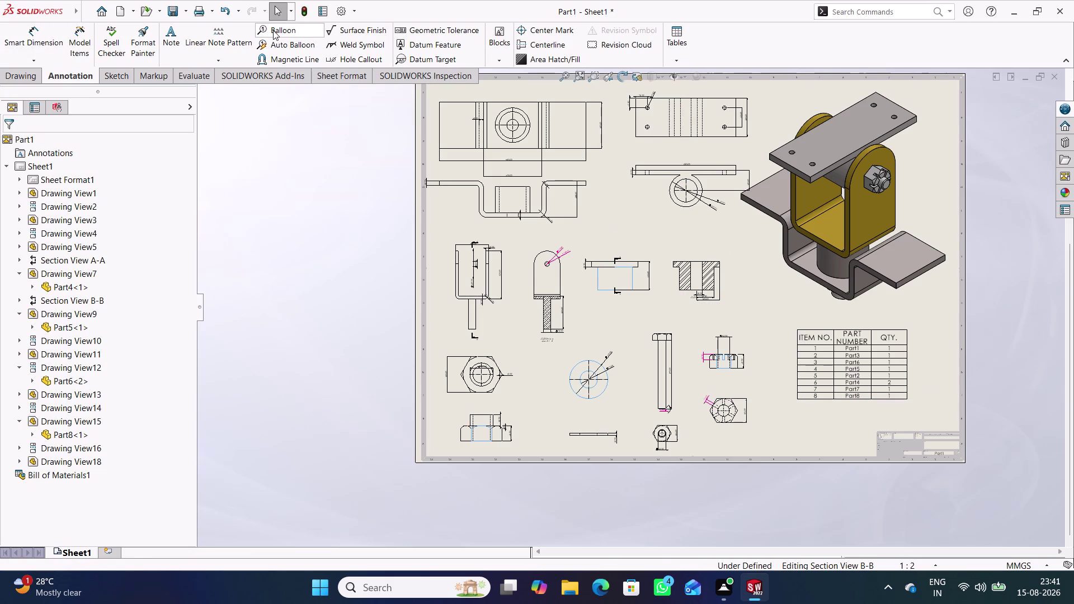
Place balloon 1 on the bottom plate and balloon 4 on the cylindrical base.
click(273, 30)
scroll(down, 3)
scroll(down, 3)
scroll(down, 3)
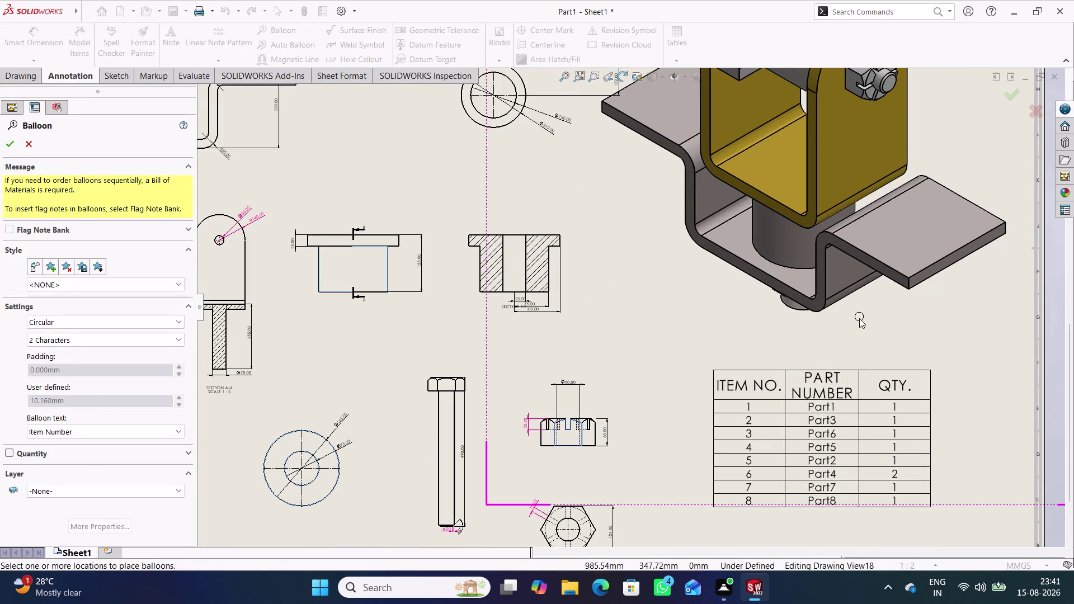
click(909, 277)
click(952, 301)
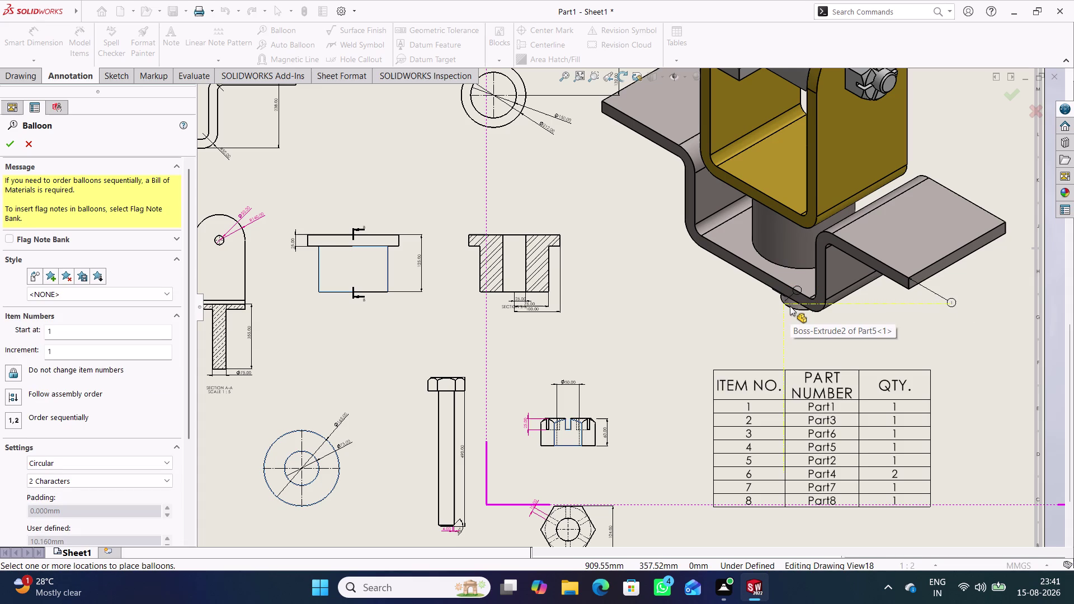
drag(790, 306, 798, 289)
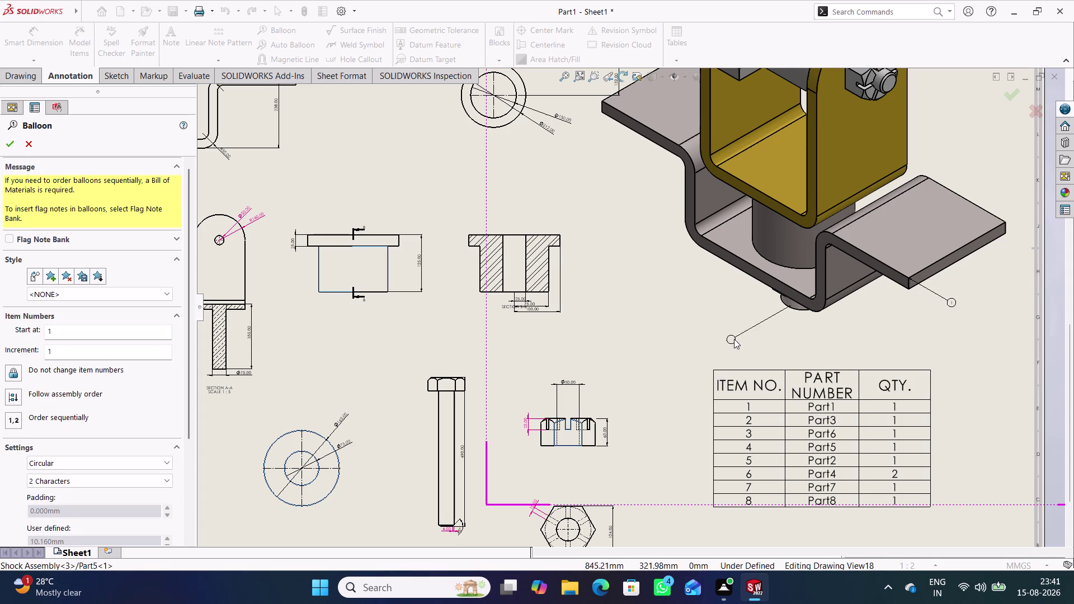
click(718, 309)
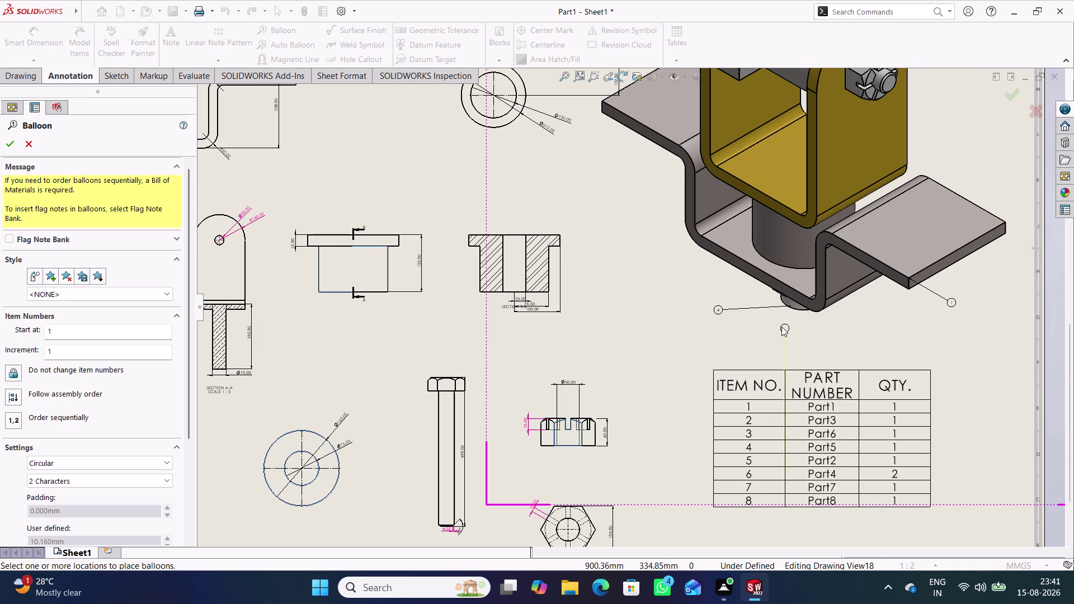
Drop another balloon beneath the assembly and finish placing balloons.
scroll(down, 3)
middle_drag(750, 325, 756, 317)
right_click(750, 325)
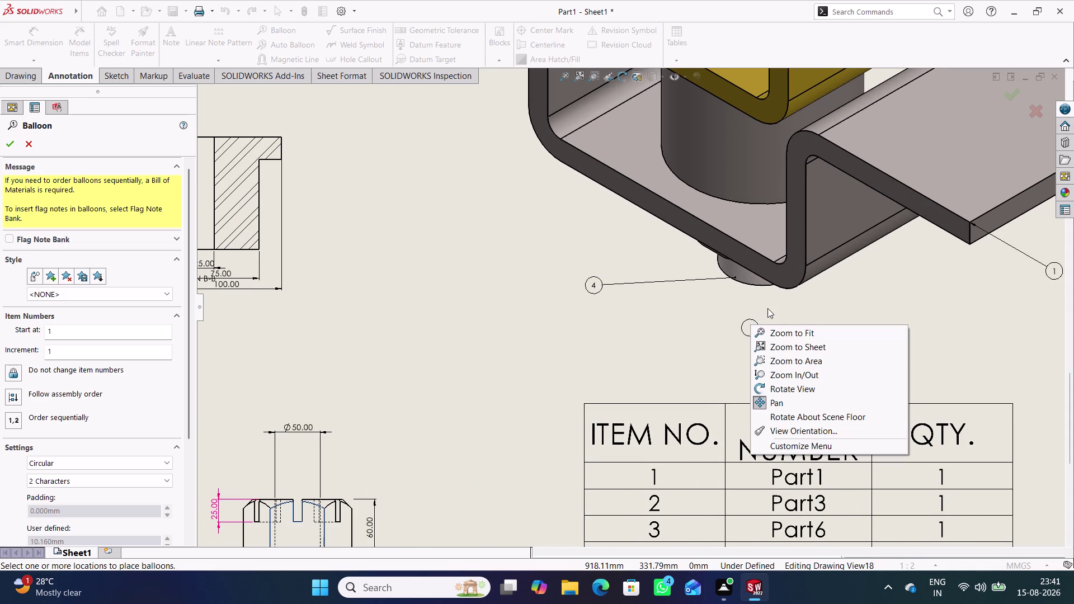
click(704, 318)
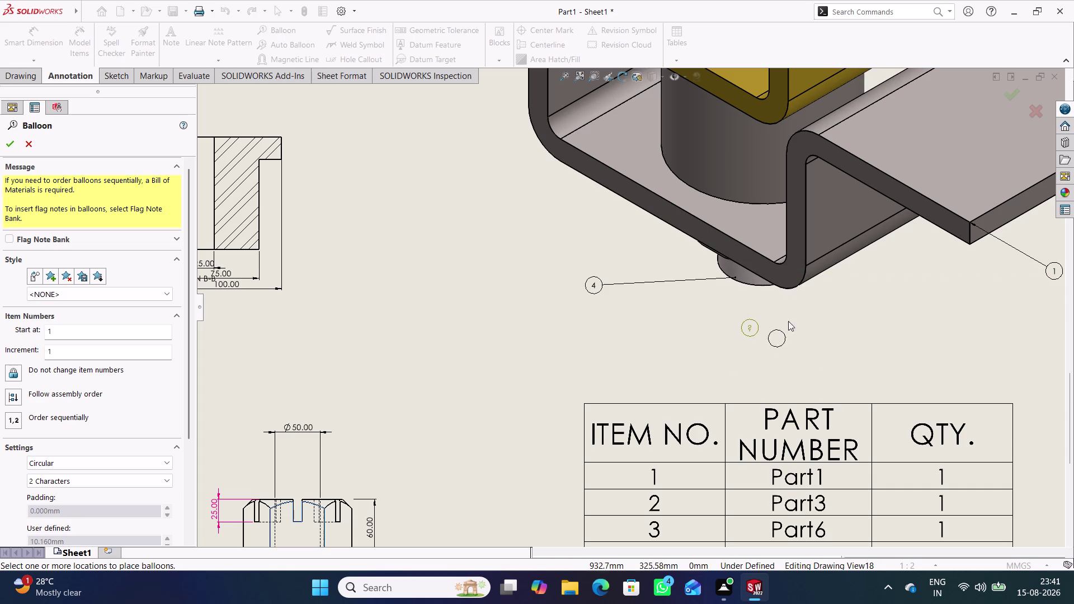
click(29, 146)
right_click(747, 329)
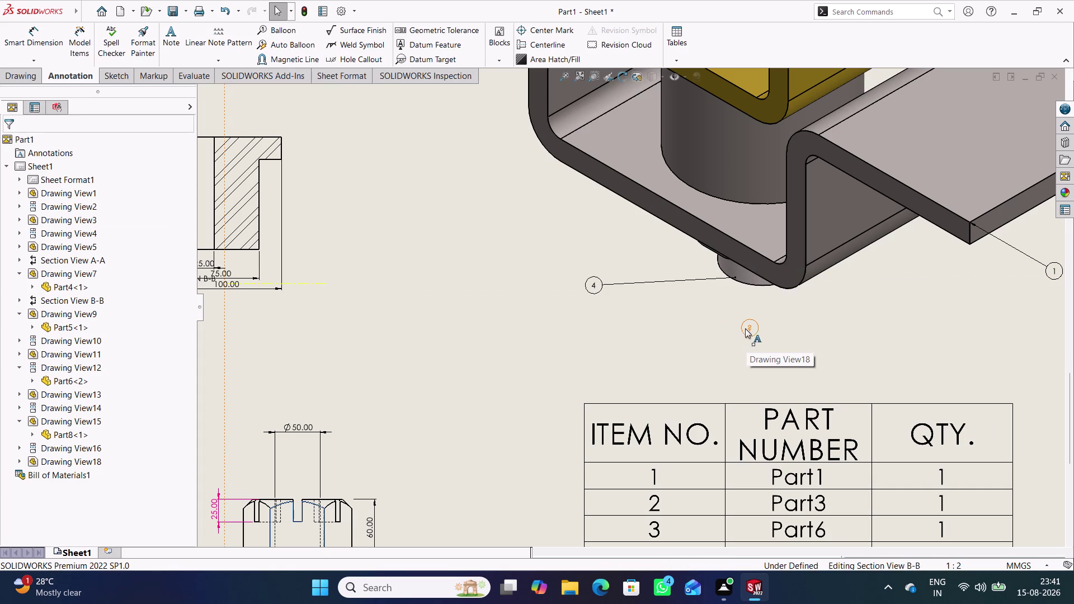